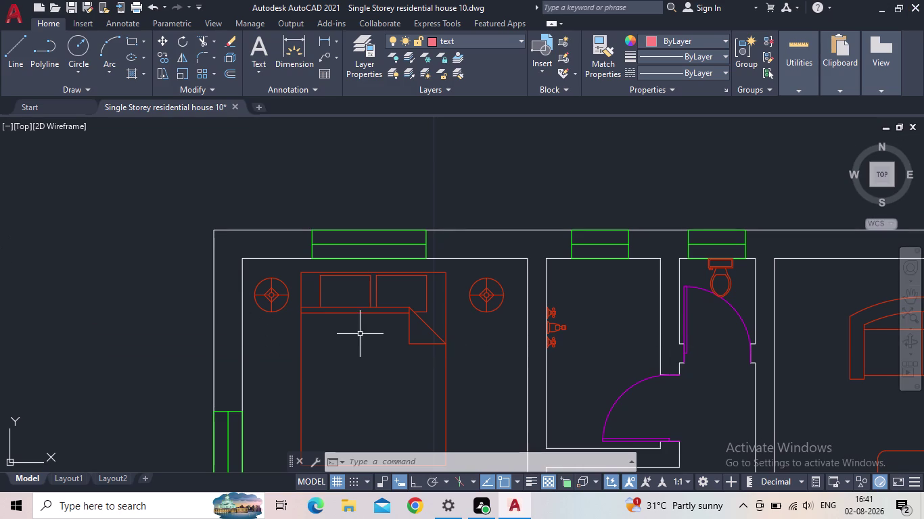
Zoom out to show the whole house plan and start the multiline text (T) command.
scroll(down, 3)
middle_drag(419, 352, 188, 259)
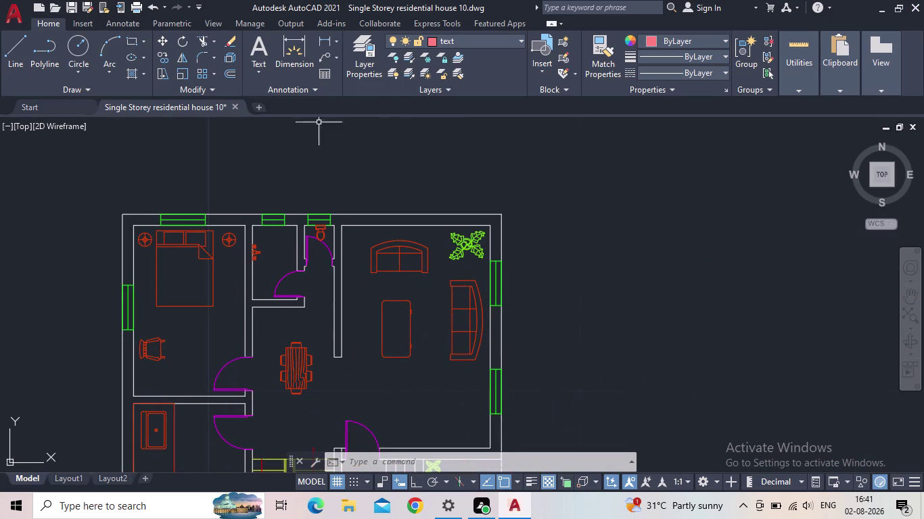
key(m)
text(t)
text(ex)
key(t)
key(Return)
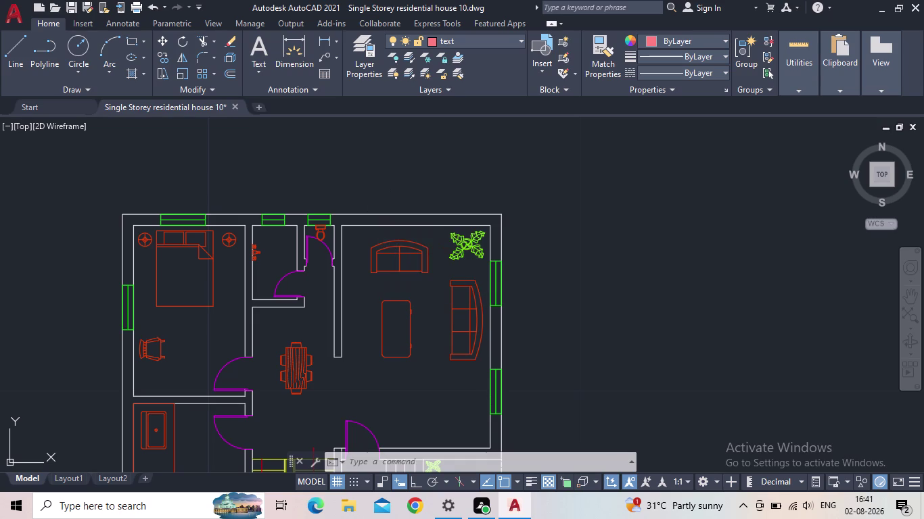
middle_drag(376, 190, 536, 143)
Draw a text box in the bedroom and type BED and ROOM on two lines.
scroll(down, 3)
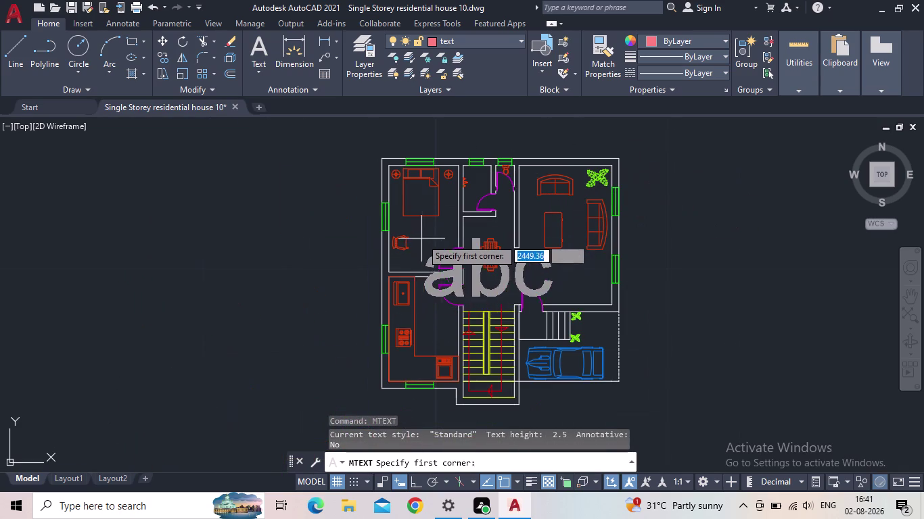
scroll(up, 3)
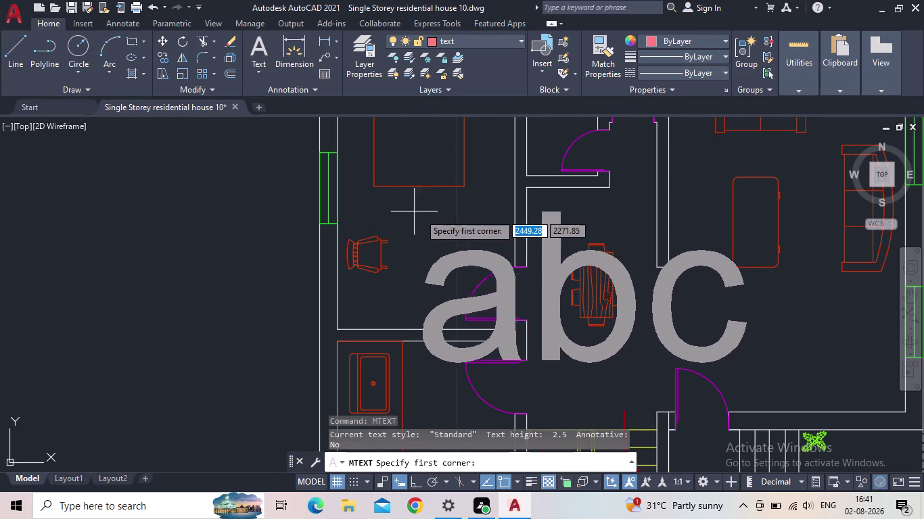
drag(409, 211, 437, 227)
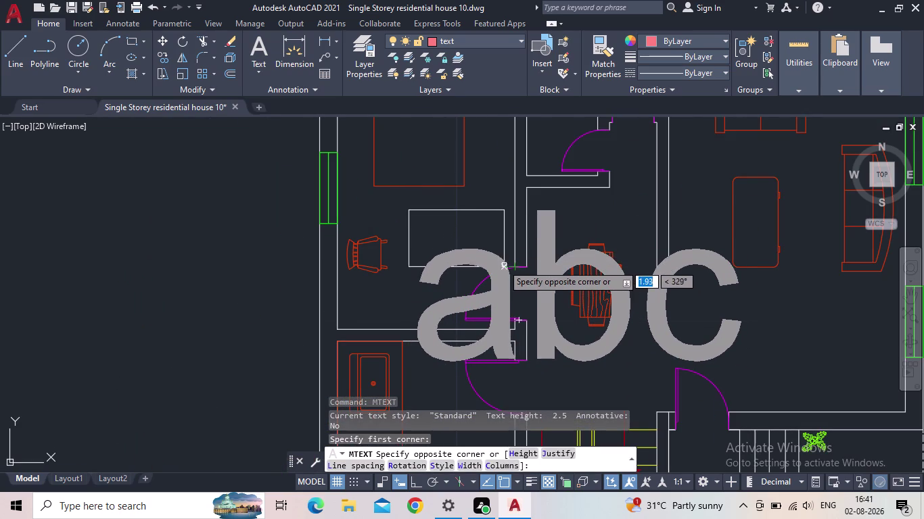
click(507, 255)
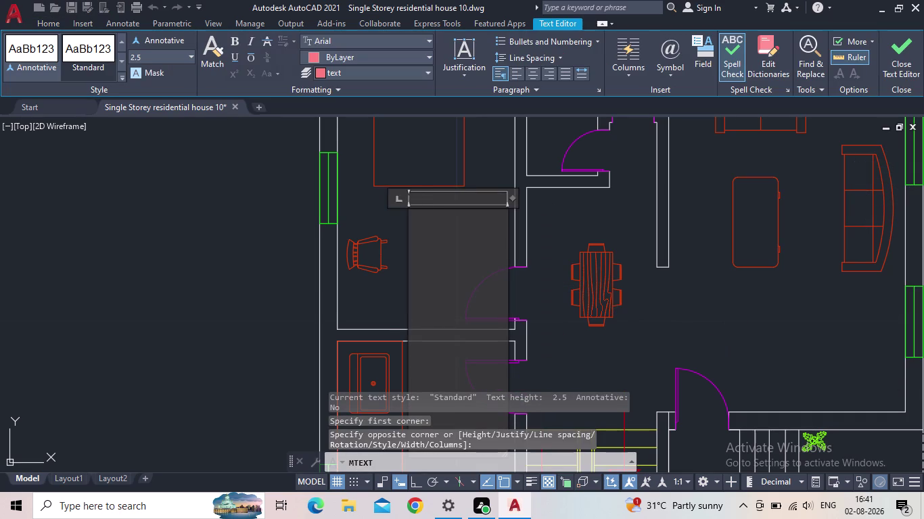
text(b)
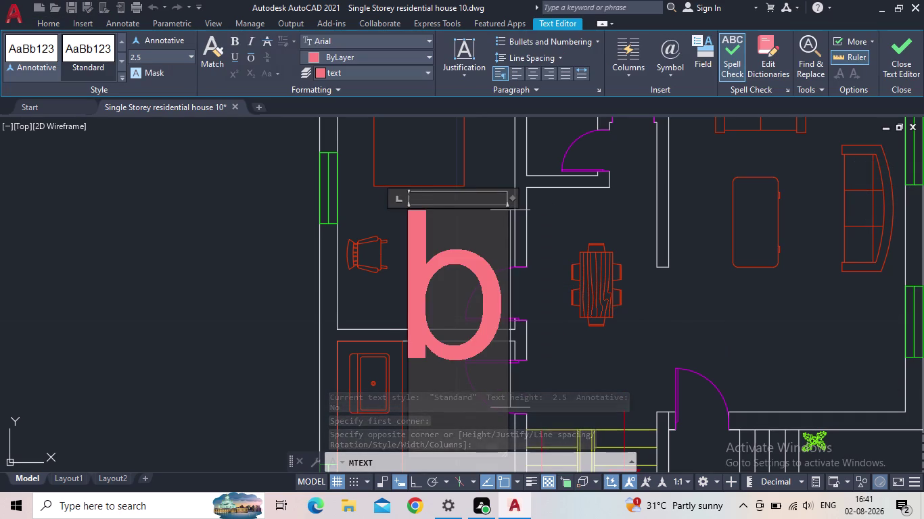
text(ed)
key(BackSpace)
key(BackSpace)
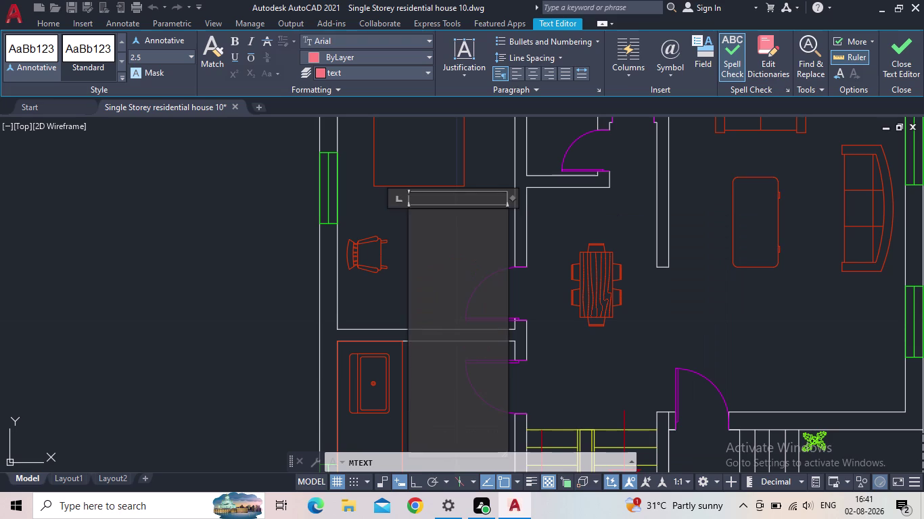
text(BED)
key(space)
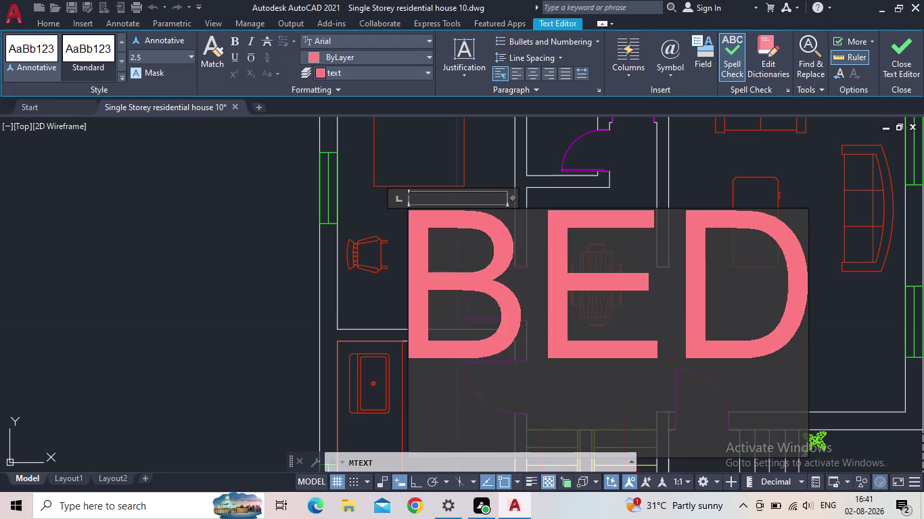
text(ROOM)
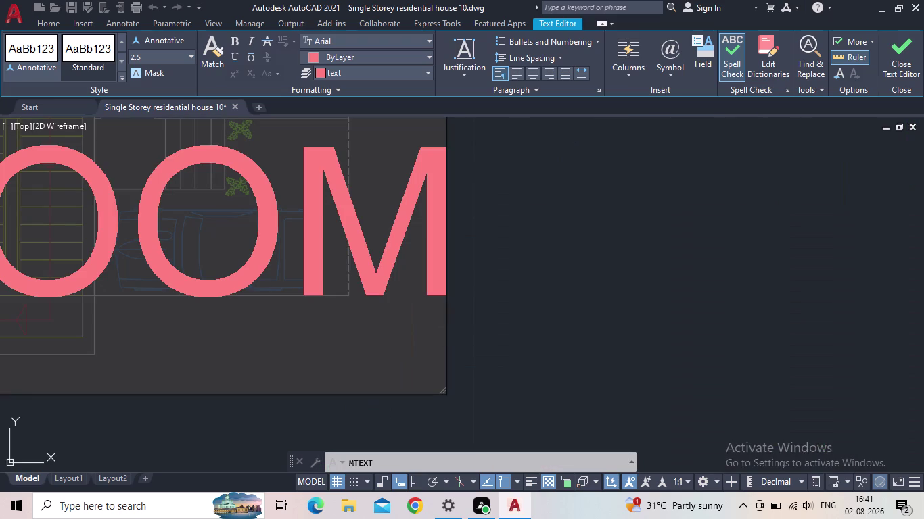
scroll(down, 3)
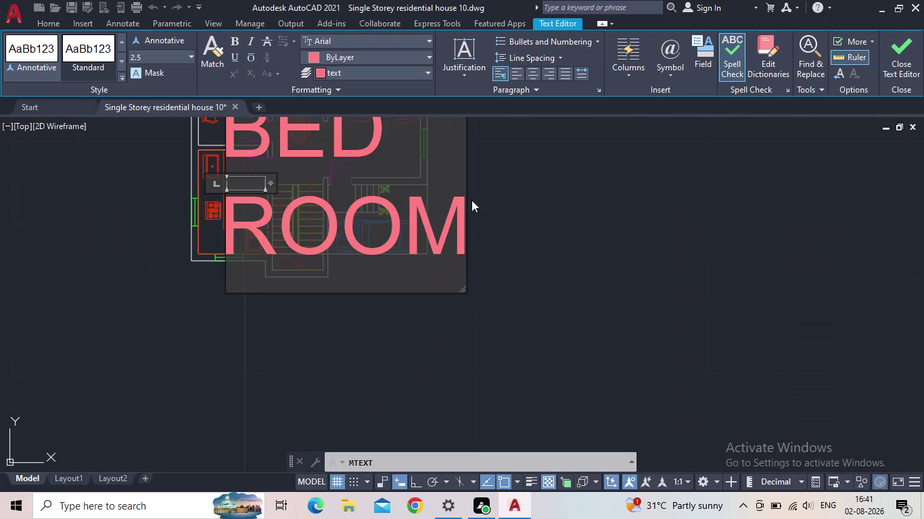
Select the BED ROOM text and set its height to 1.
click(172, 59)
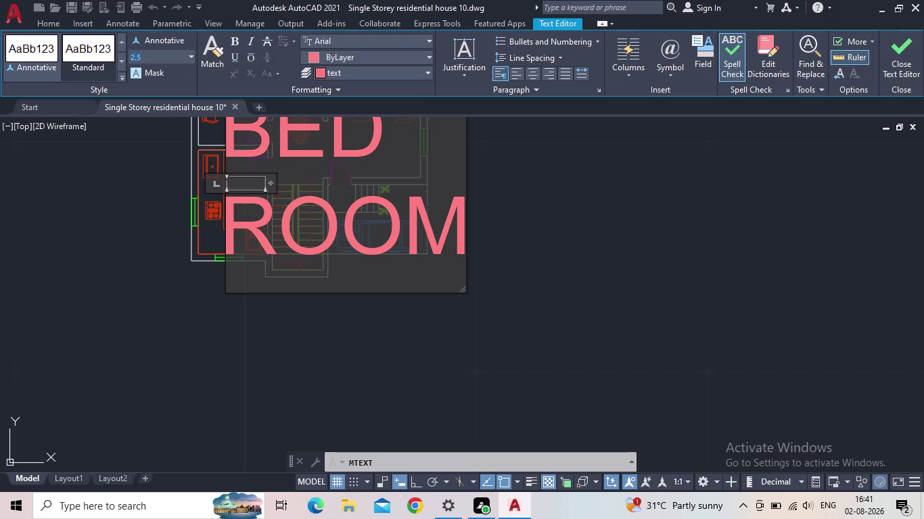
key(1)
key(Return)
click(463, 217)
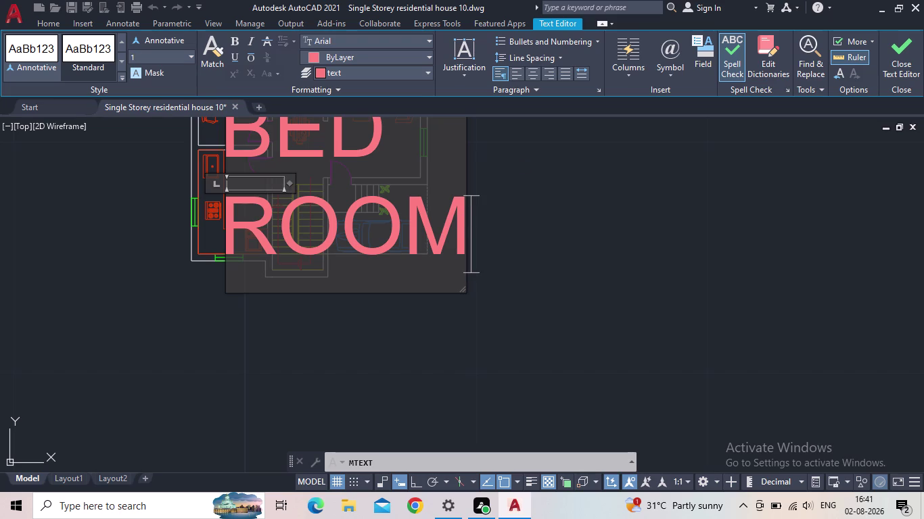
drag(459, 220, 255, 184)
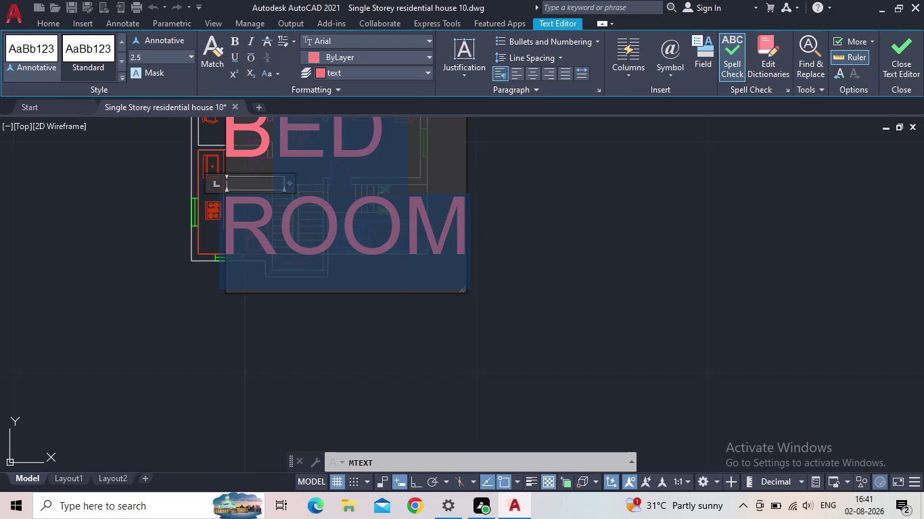
drag(255, 184, 236, 149)
click(154, 57)
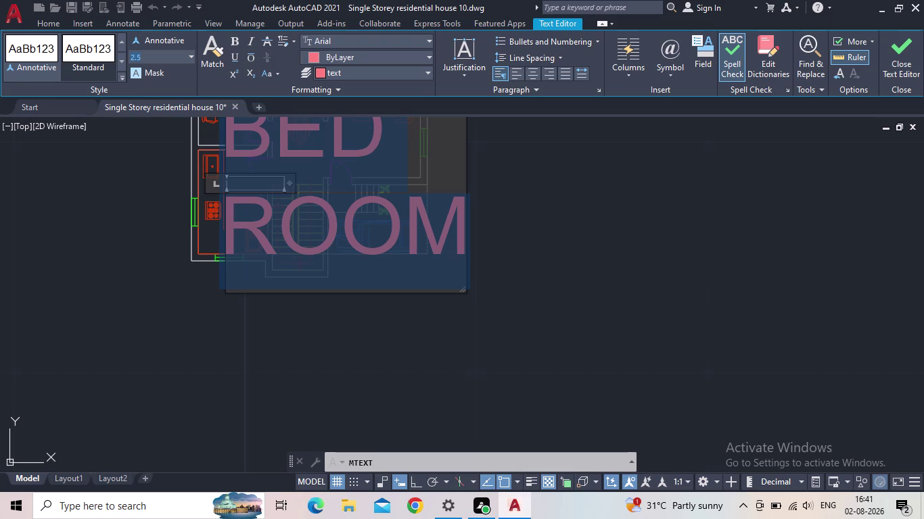
key(1)
key(Return)
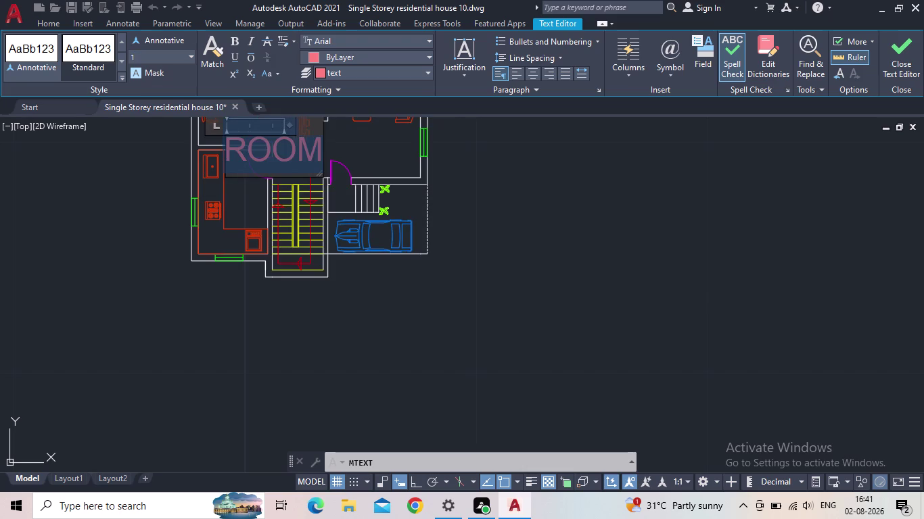
middle_drag(211, 157, 258, 284)
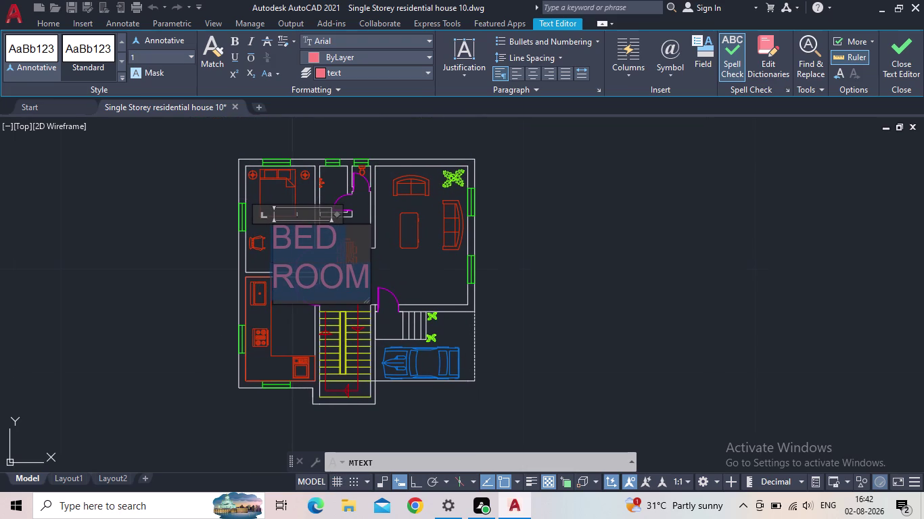
Widen the BED ROOM text box to fit one line and set the height to 0.5.
click(354, 241)
drag(337, 216, 531, 220)
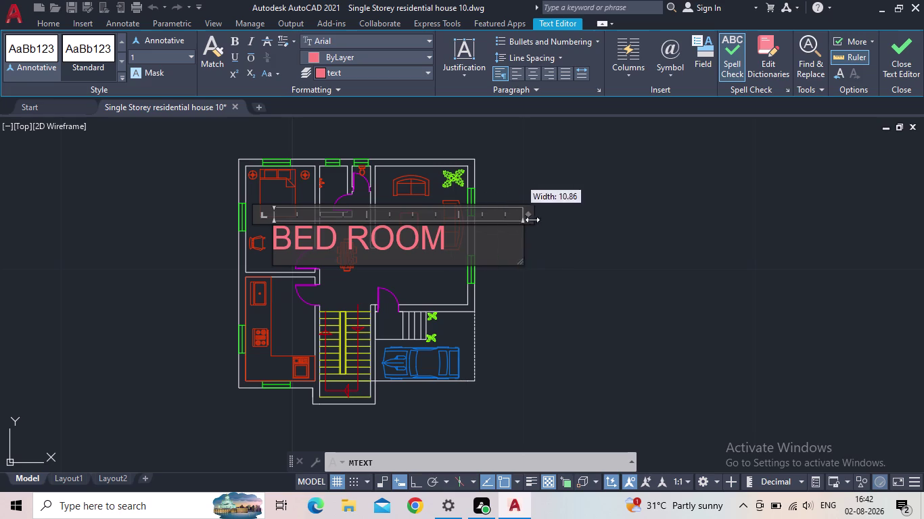
drag(530, 219, 669, 229)
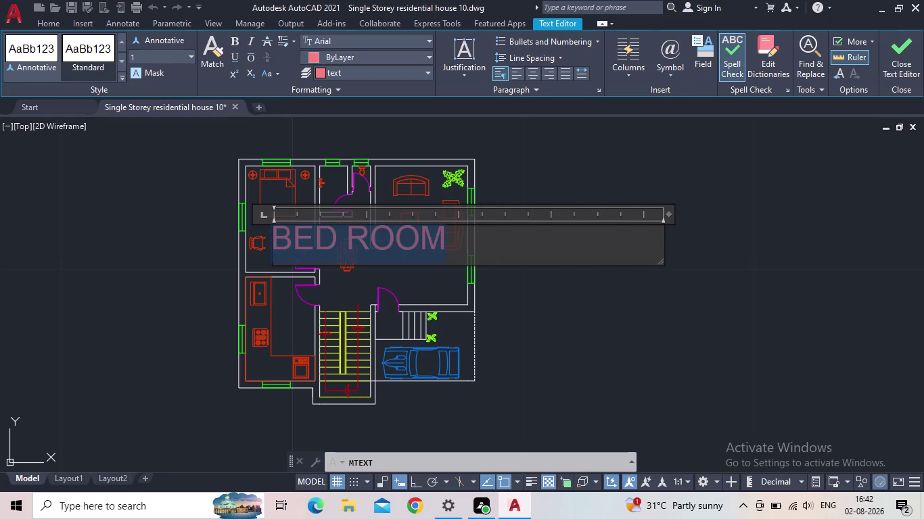
click(144, 52)
text(0.5)
key(Return)
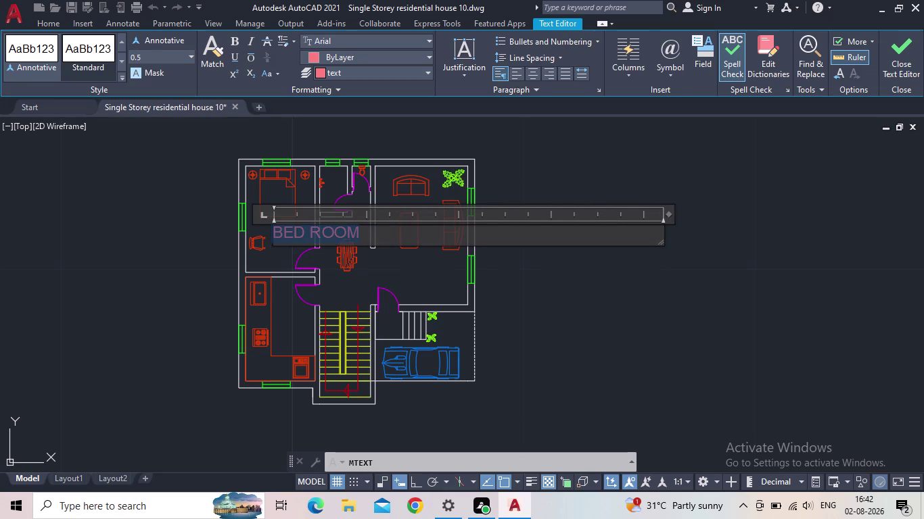
Change the label's text height to 0.1, then settle on 0.4.
click(144, 53)
text(0.1)
key(Return)
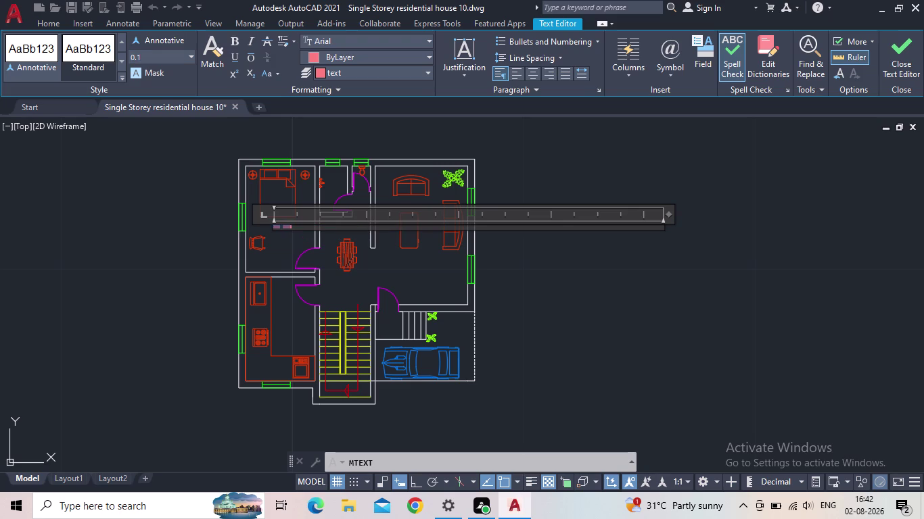
click(144, 53)
text(0.4)
key(Return)
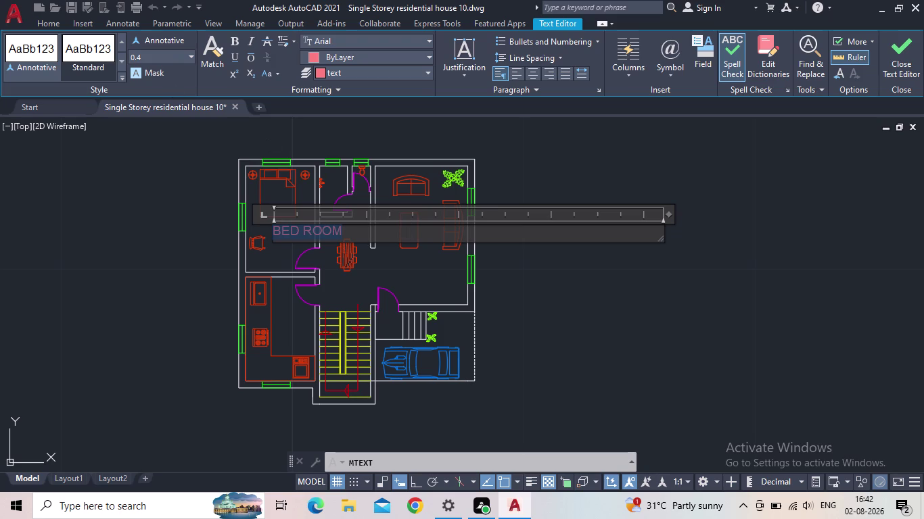
scroll(up, 3)
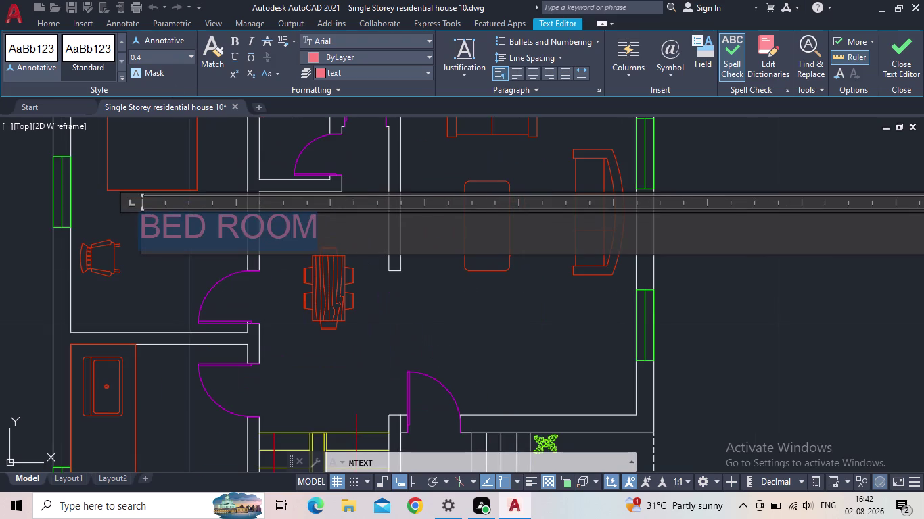
Add a second line reading 3X4.5m below BED ROOM.
click(348, 231)
key(Return)
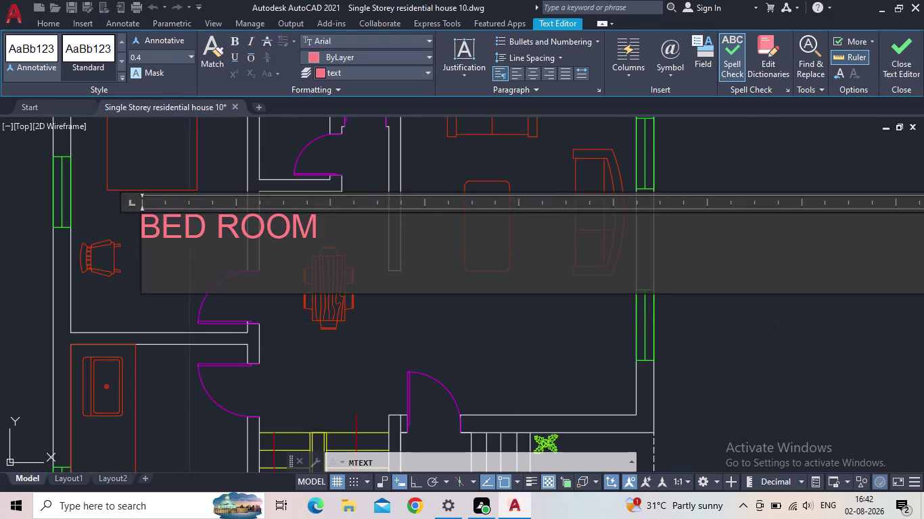
key(2)
key(x)
key(BackSpace)
key(BackSpace)
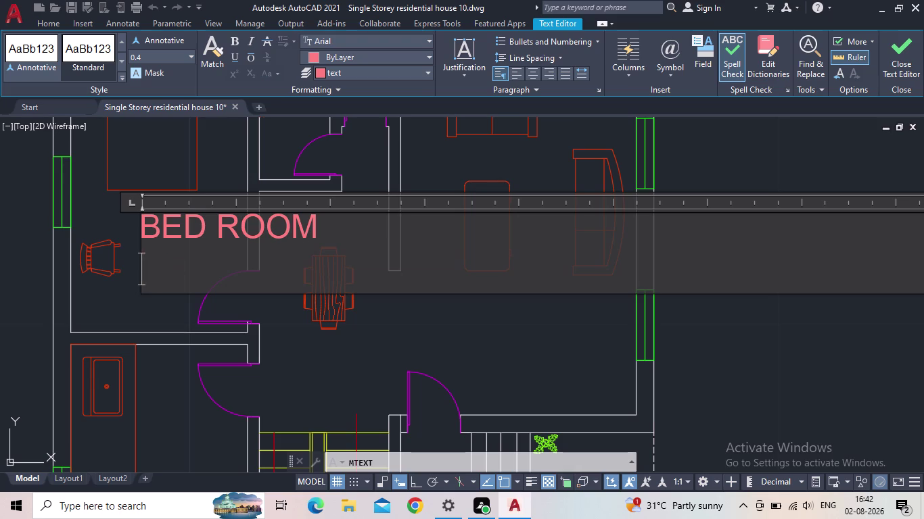
text(3X)
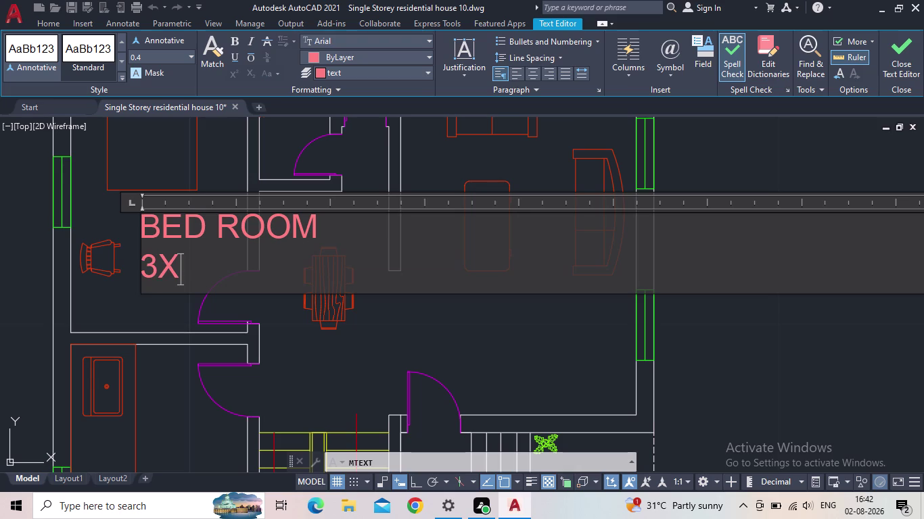
key(space)
text(4.5)
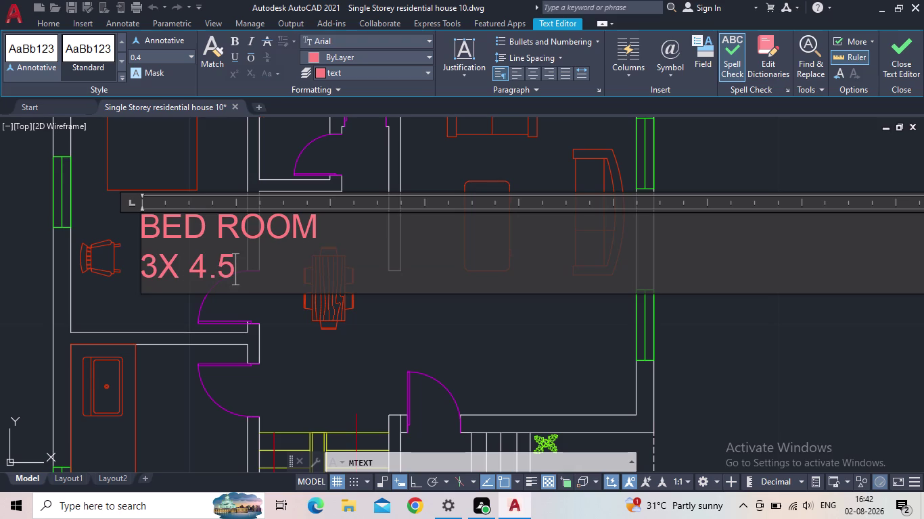
key(m)
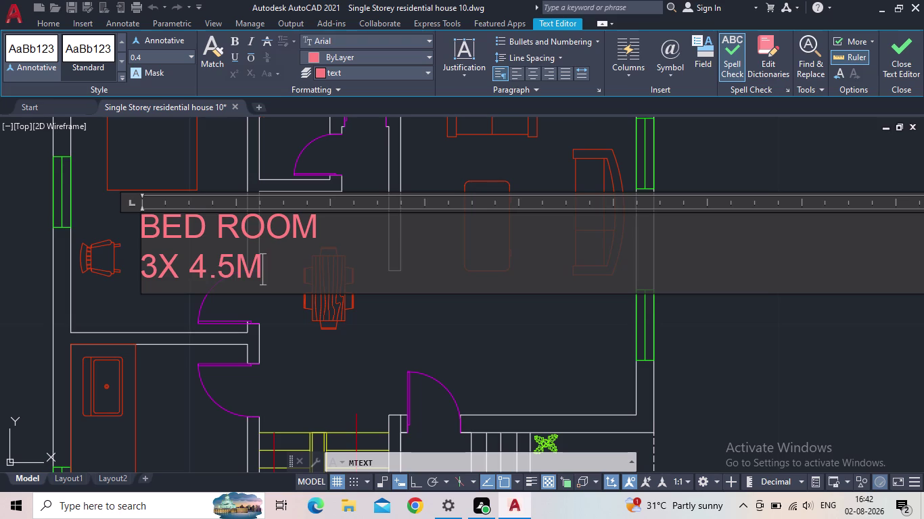
key(BackSpace)
key(m)
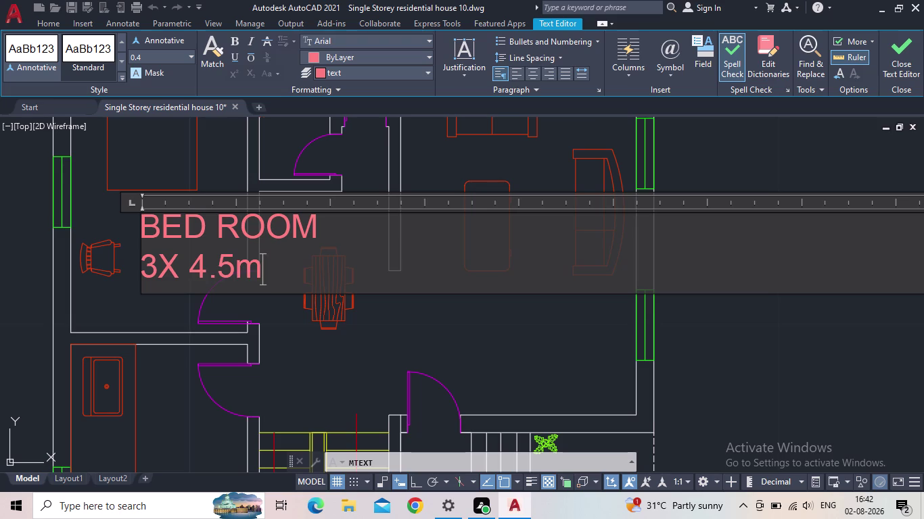
key(Left)
key(Left)
key(Left)
key(Left)
key(BackSpace)
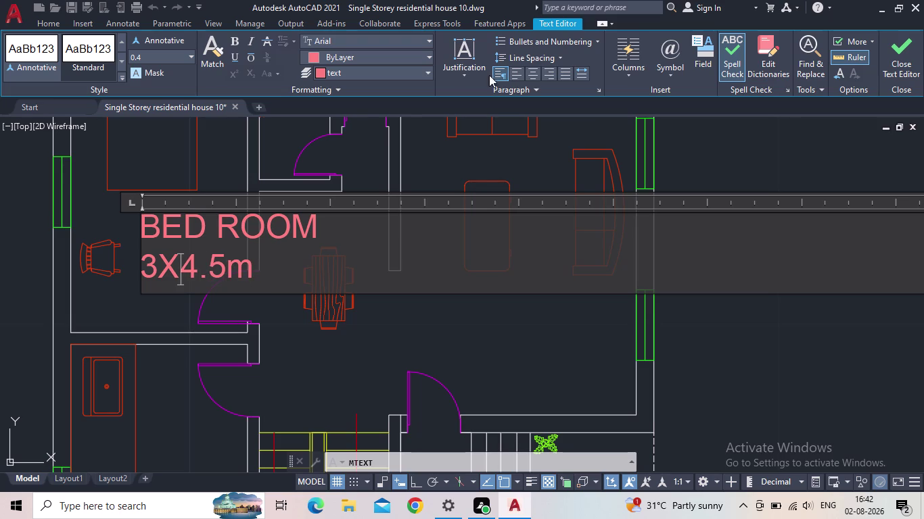
Make both label lines bold and italic, then close the Text Editor.
click(232, 40)
click(249, 40)
drag(295, 283, 167, 241)
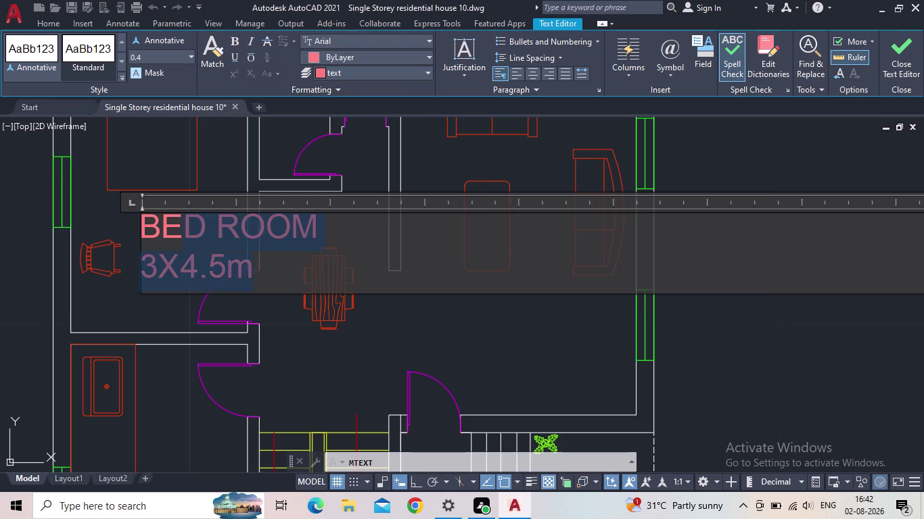
drag(168, 240, 122, 214)
click(235, 46)
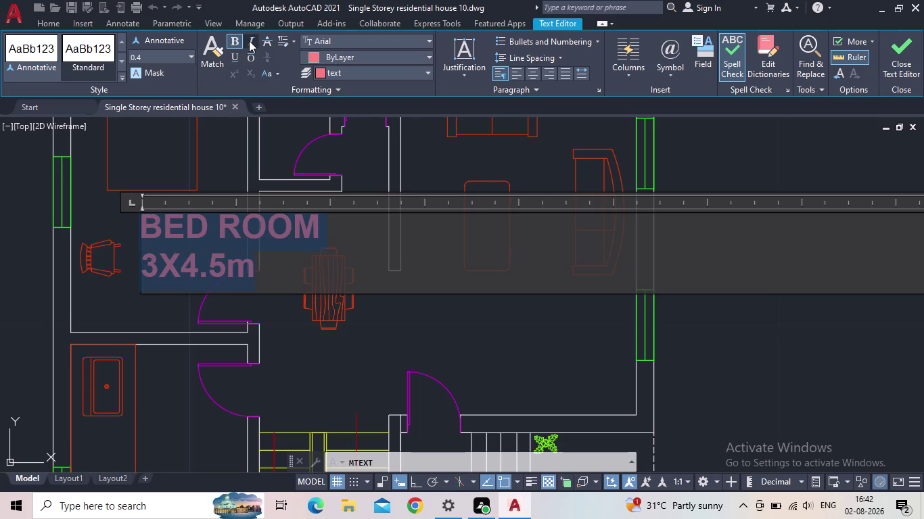
click(249, 41)
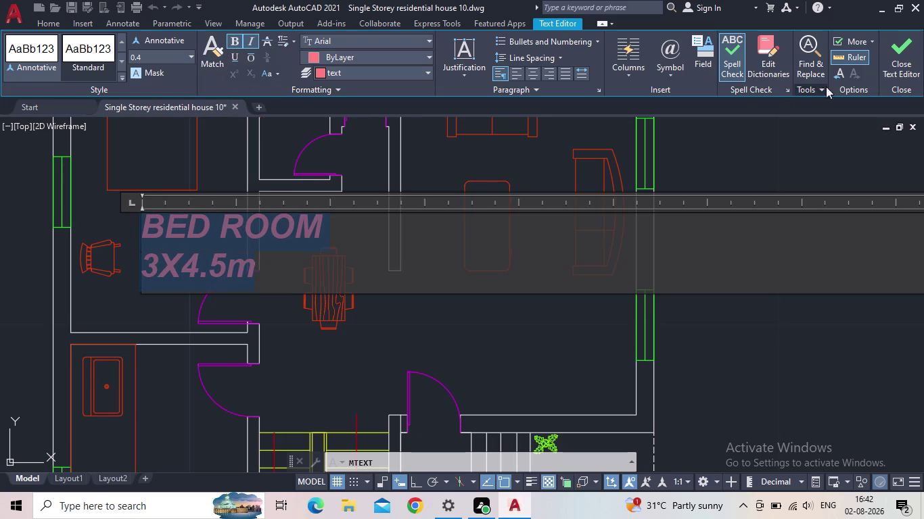
click(894, 54)
click(217, 227)
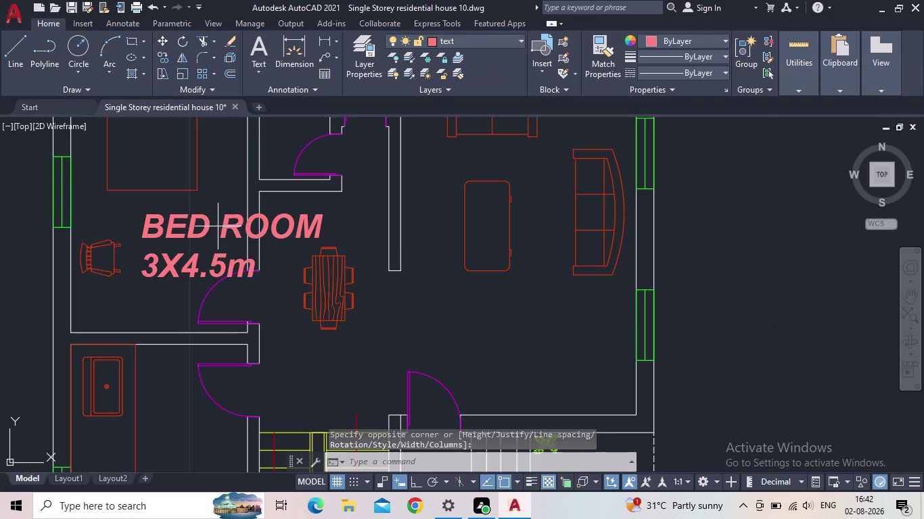
Start scaling the BED ROOM label, then cancel the scale.
click(188, 228)
scroll(down, 3)
key(Escape)
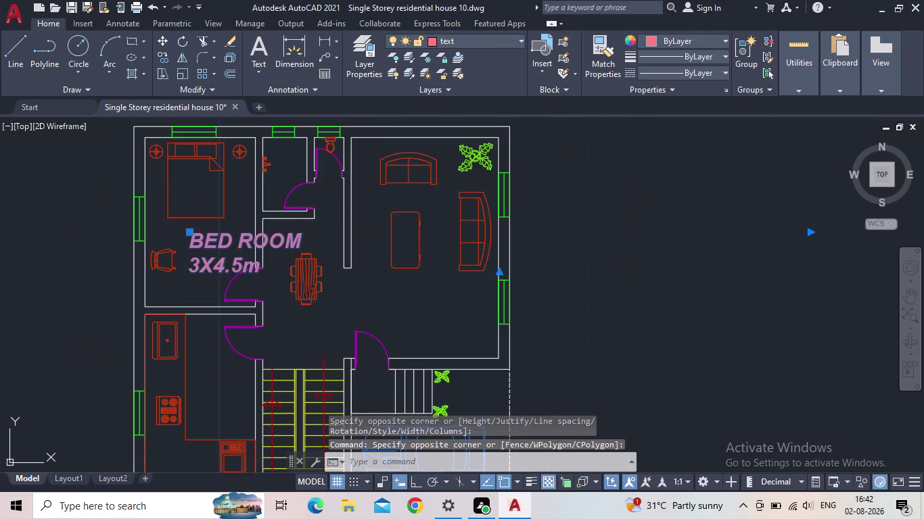
text(sc)
key(space)
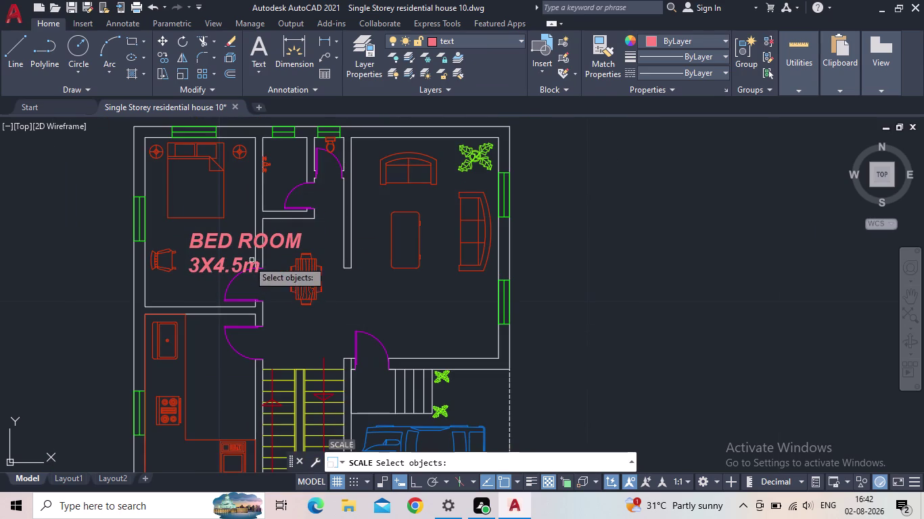
click(207, 284)
click(192, 245)
key(space)
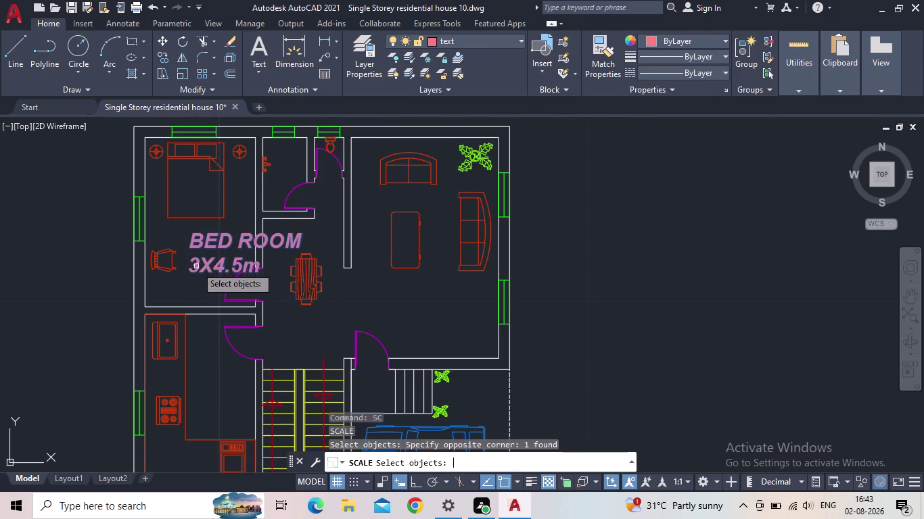
click(188, 278)
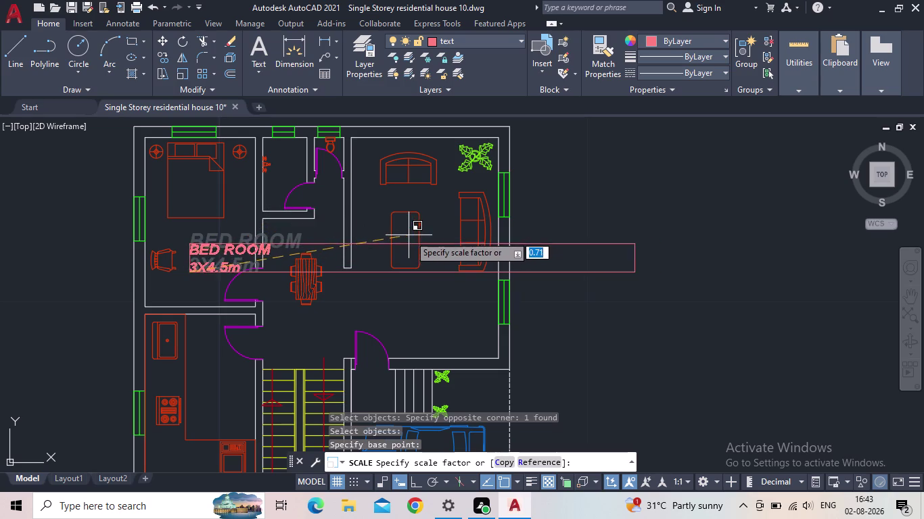
click(460, 232)
key(Escape)
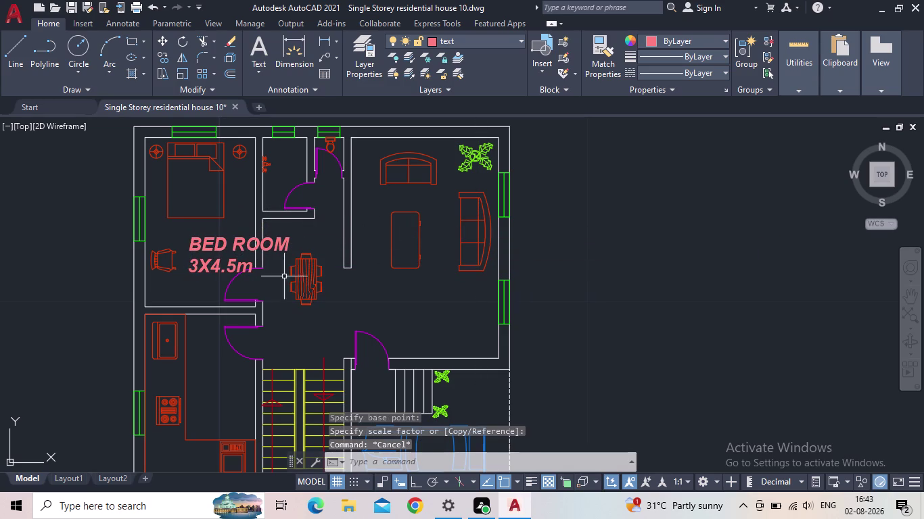
Move the BED ROOM label to a new spot using its grip.
click(227, 262)
click(190, 239)
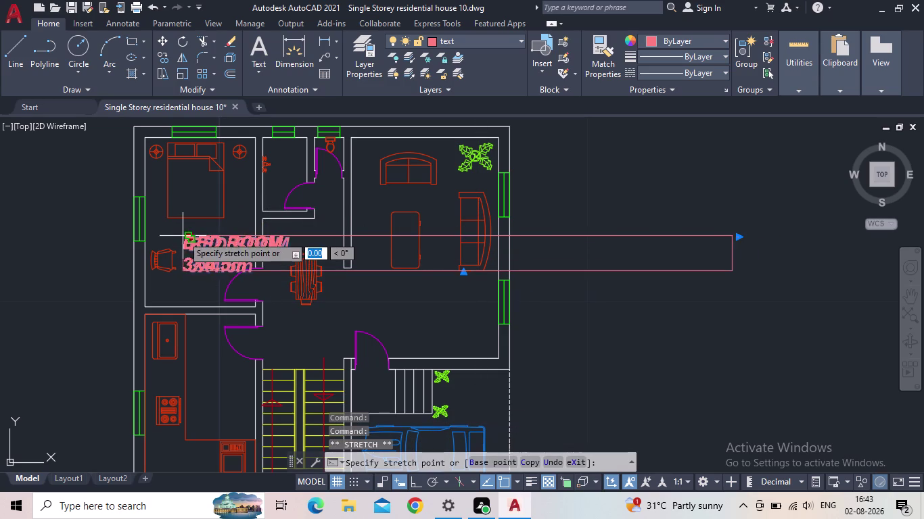
click(179, 233)
middle_drag(195, 250, 259, 245)
scroll(up, 3)
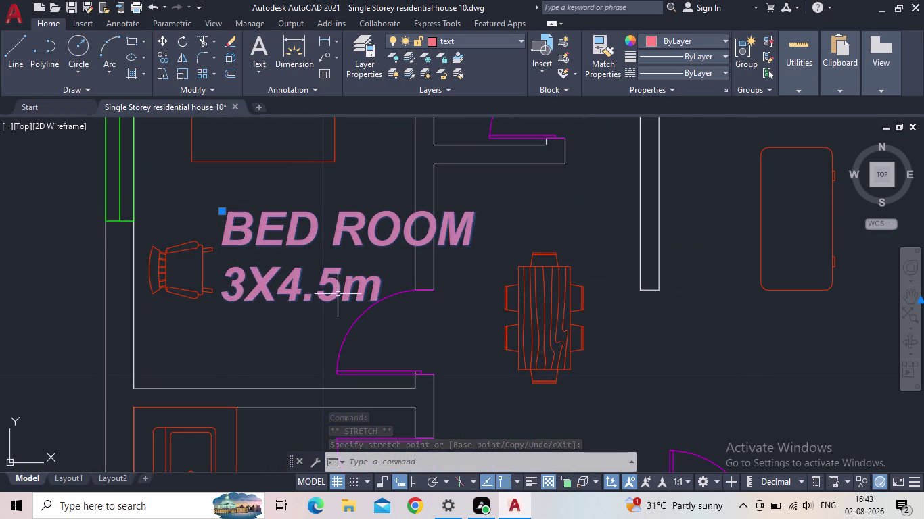
Scale the BED ROOM label down to about 0.7 of its size.
text(sc)
key(space)
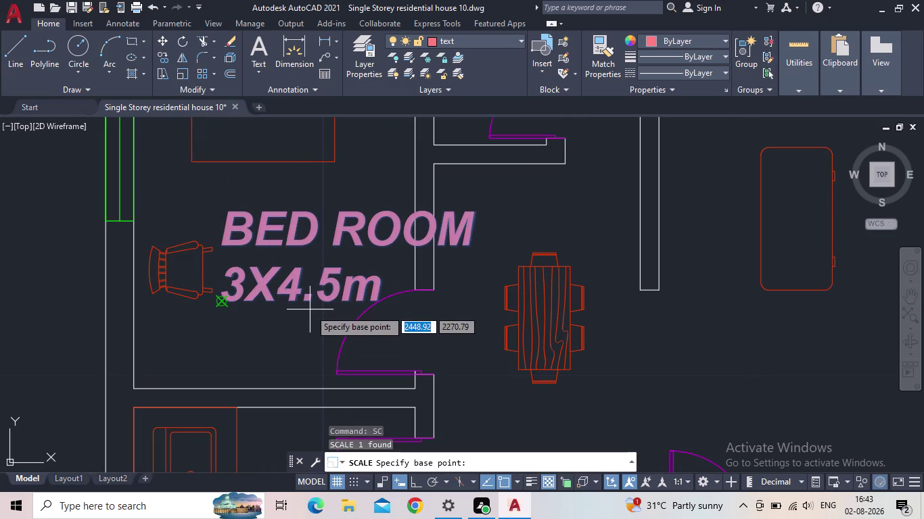
click(310, 310)
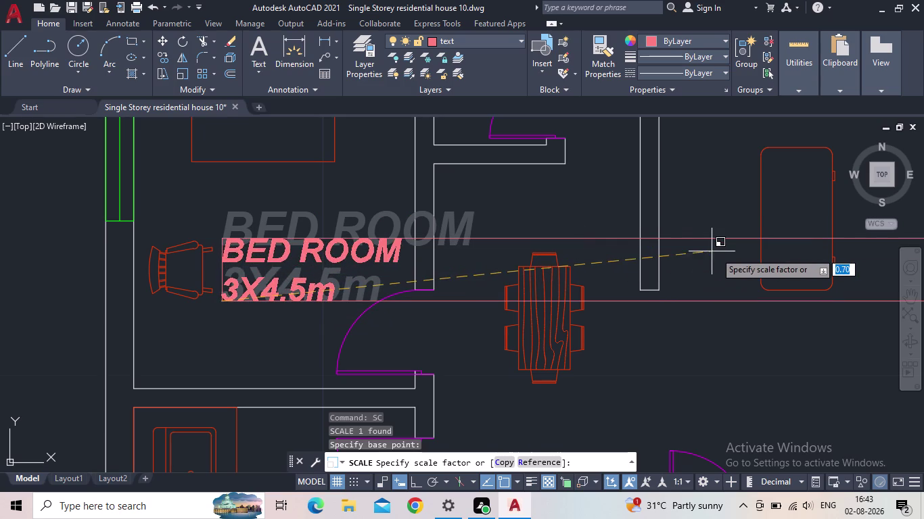
click(715, 252)
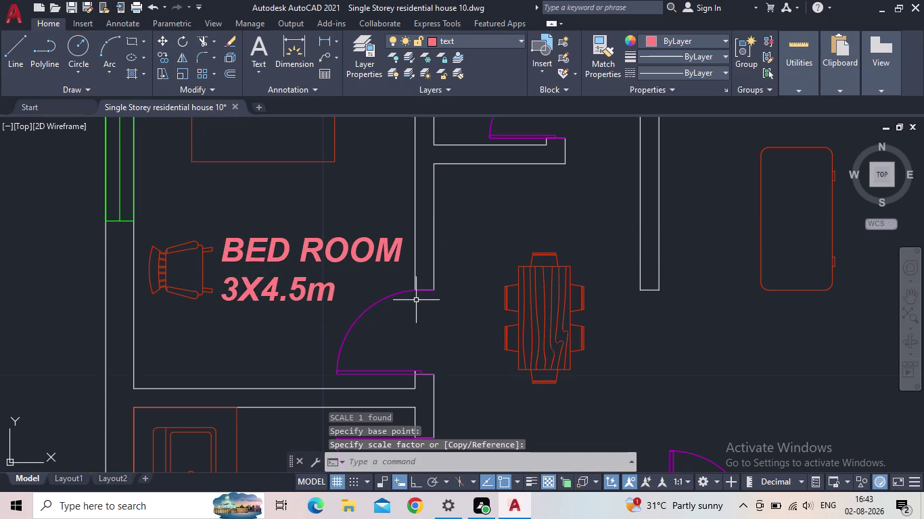
key(Escape)
Try moving the label and accidentally the chair, cancelling both moves.
click(314, 297)
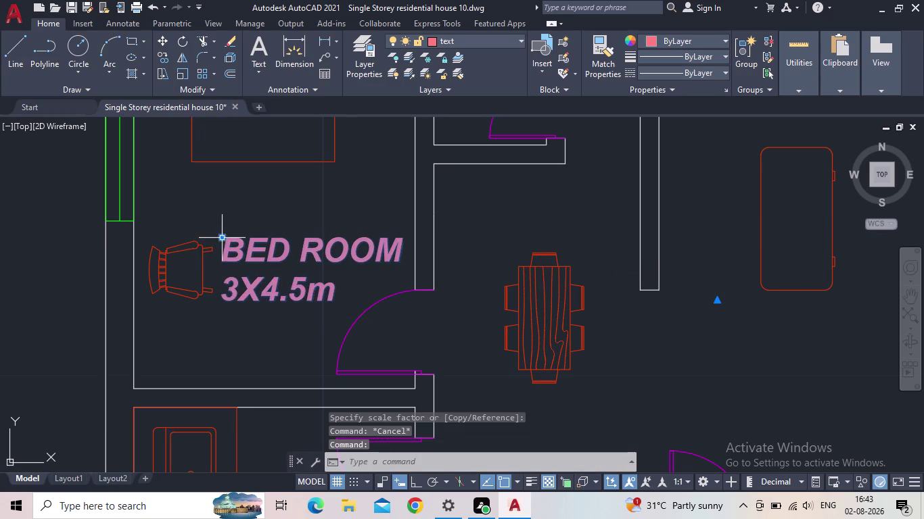
click(219, 240)
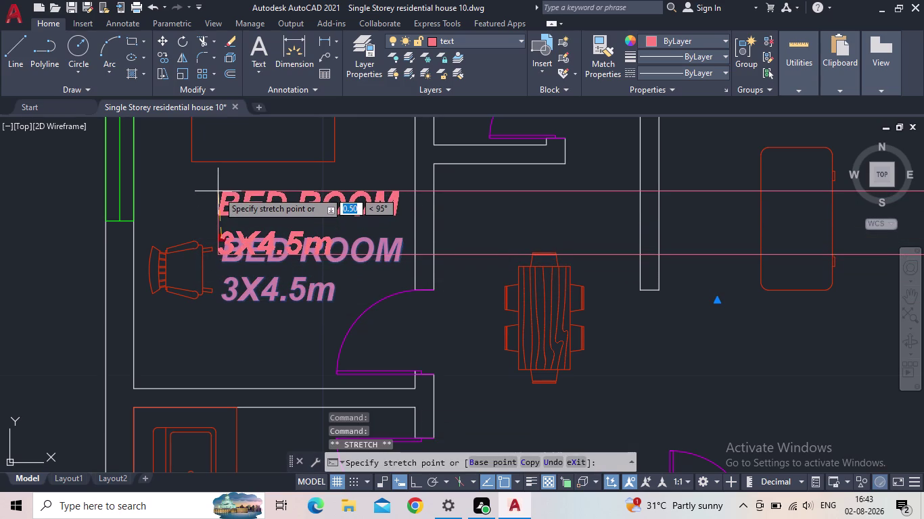
click(218, 191)
key(Escape)
scroll(down, 3)
middle_drag(309, 294, 309, 295)
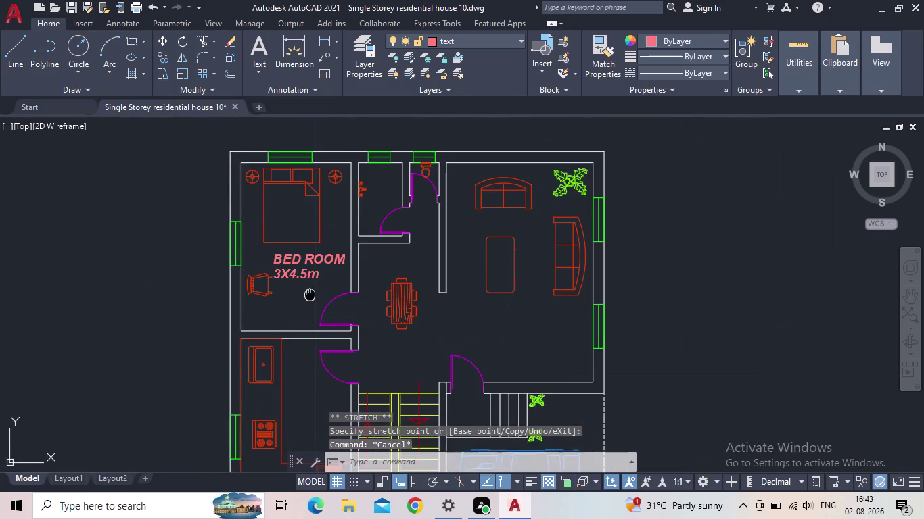
middle_drag(309, 295, 302, 310)
click(251, 305)
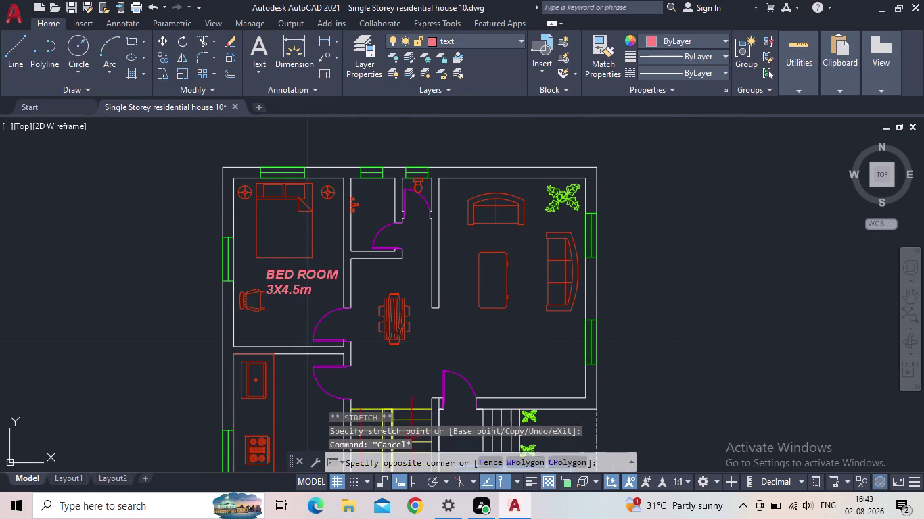
click(250, 310)
click(240, 302)
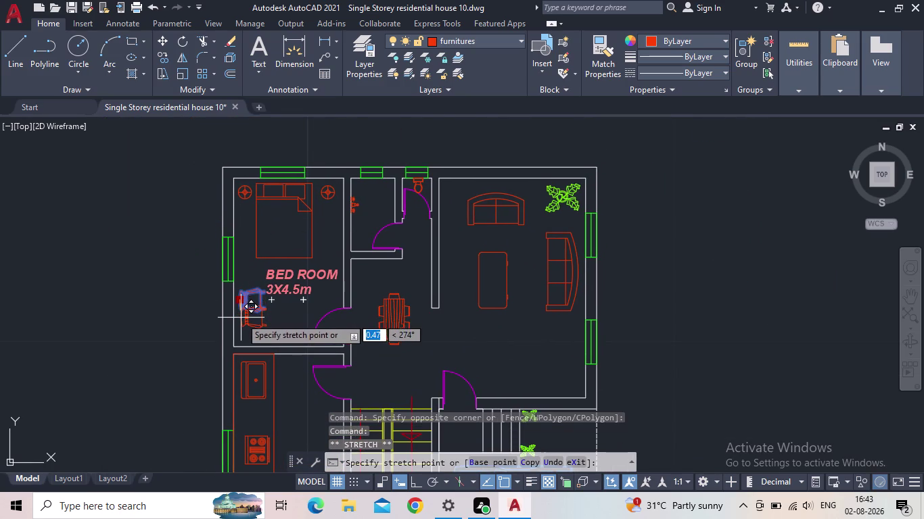
click(240, 318)
key(Escape)
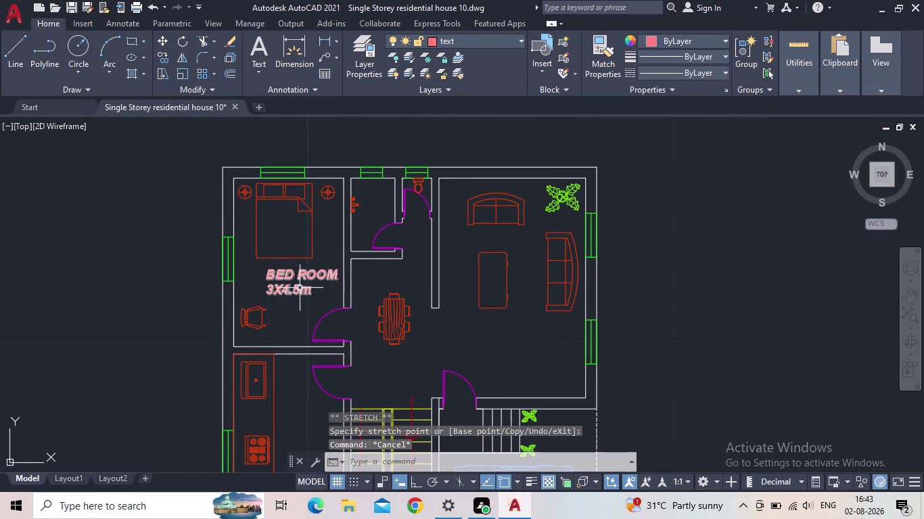
Shift the label slightly left within the bedroom and save the drawing.
click(290, 288)
click(263, 273)
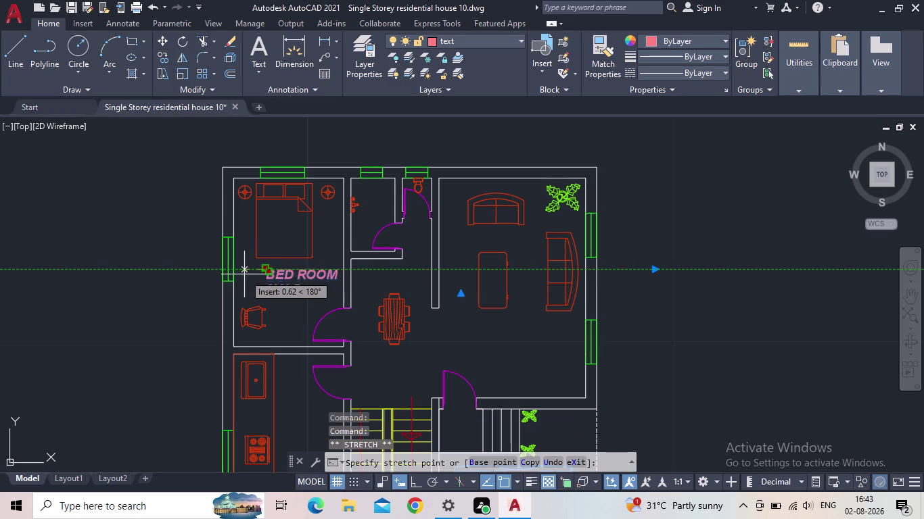
click(249, 276)
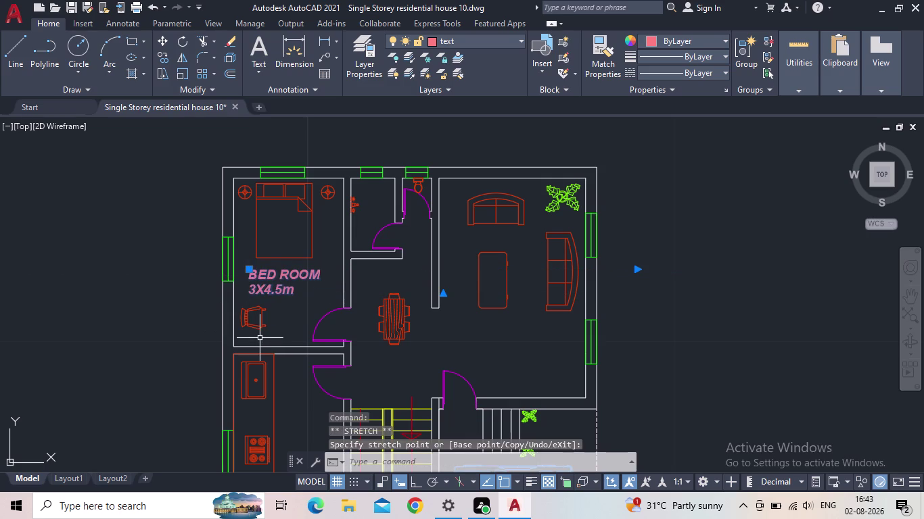
key(Escape)
middle_click(278, 326)
scroll(down, 3)
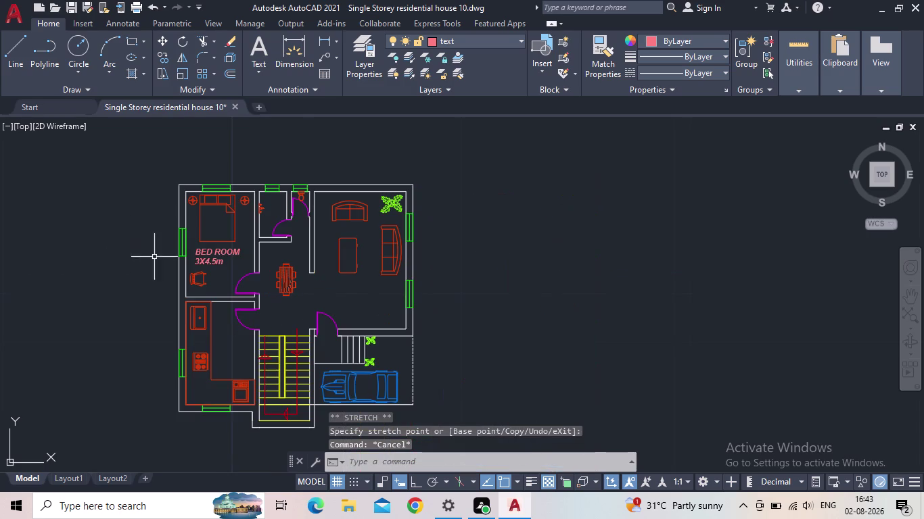
click(73, 7)
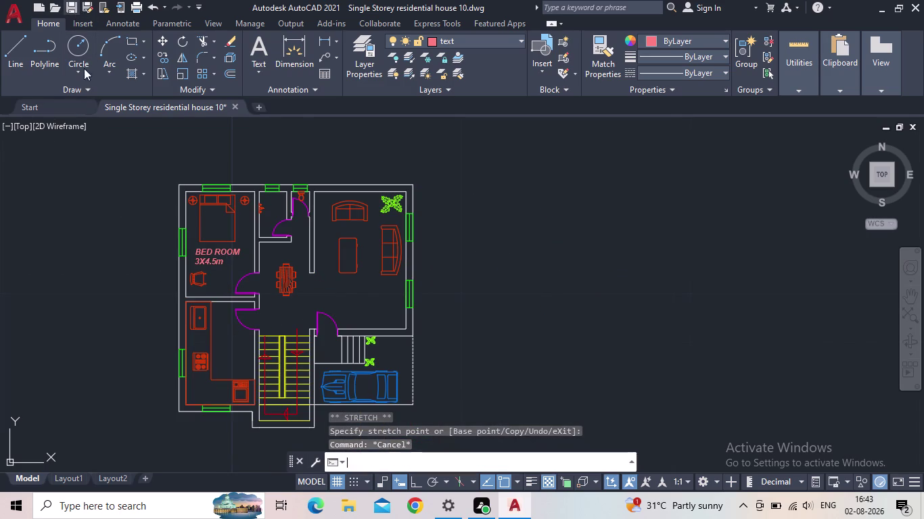
scroll(up, 3)
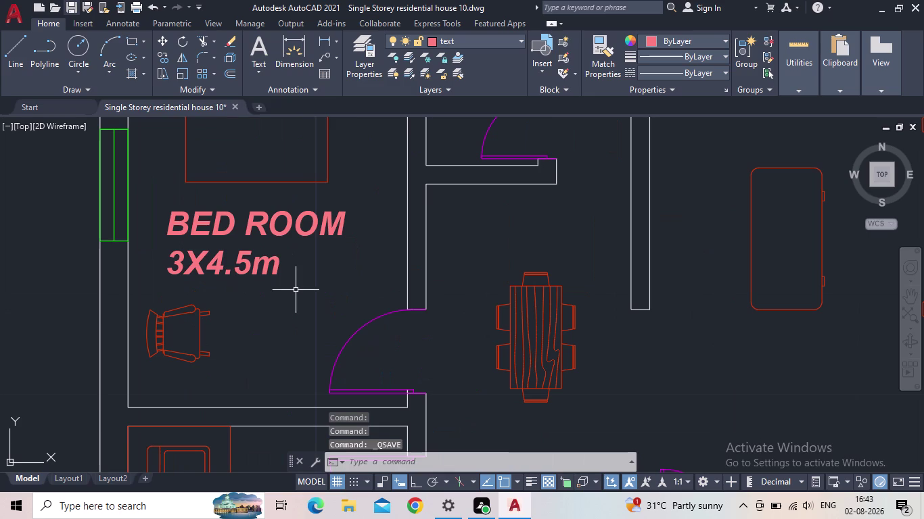
Copy the BED ROOM 3X4.5m label into the central and right-hand rooms.
key(c)
key(o)
key(Return)
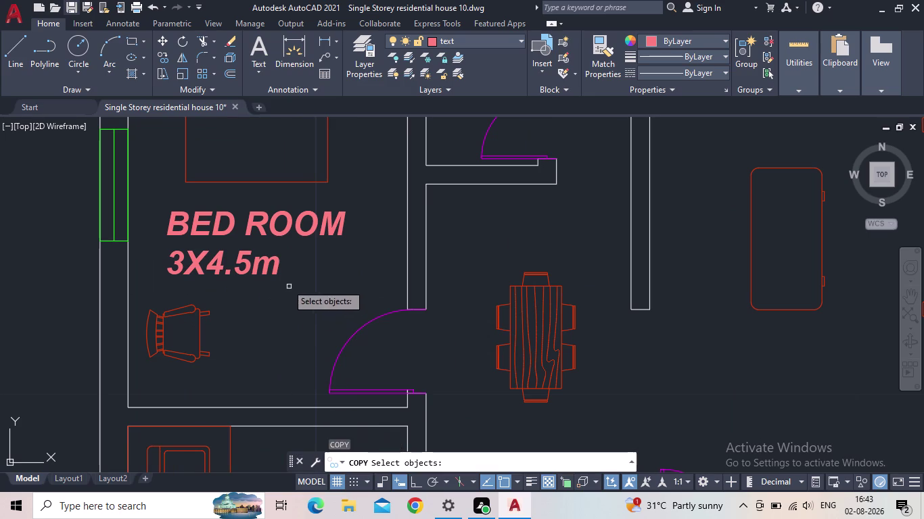
click(267, 266)
key(space)
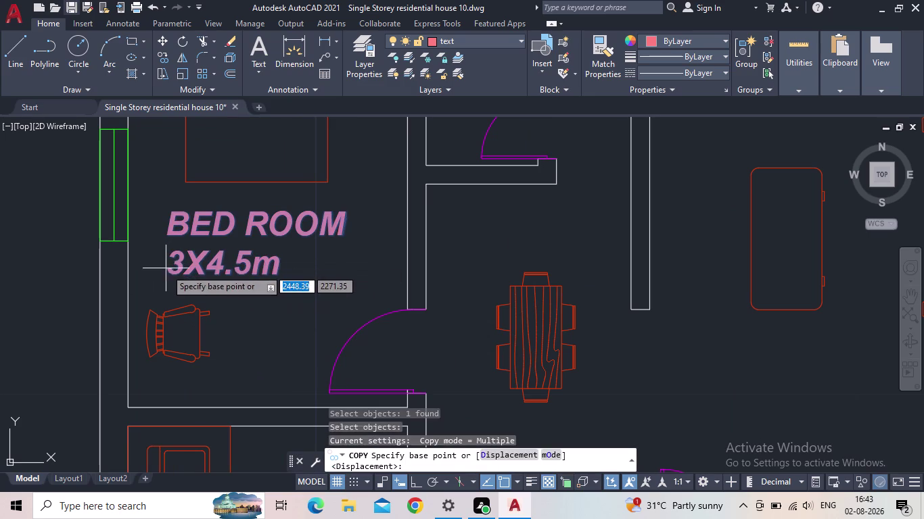
click(166, 269)
middle_click(505, 272)
scroll(down, 3)
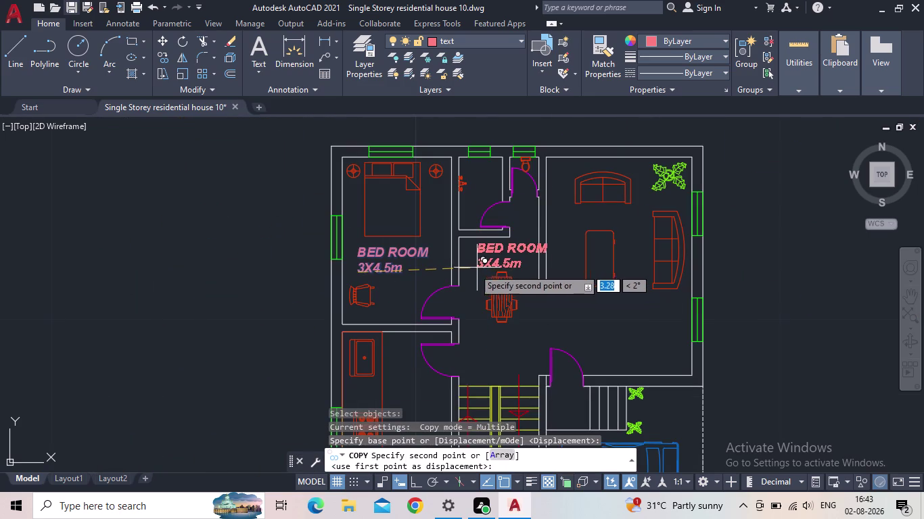
middle_click(476, 364)
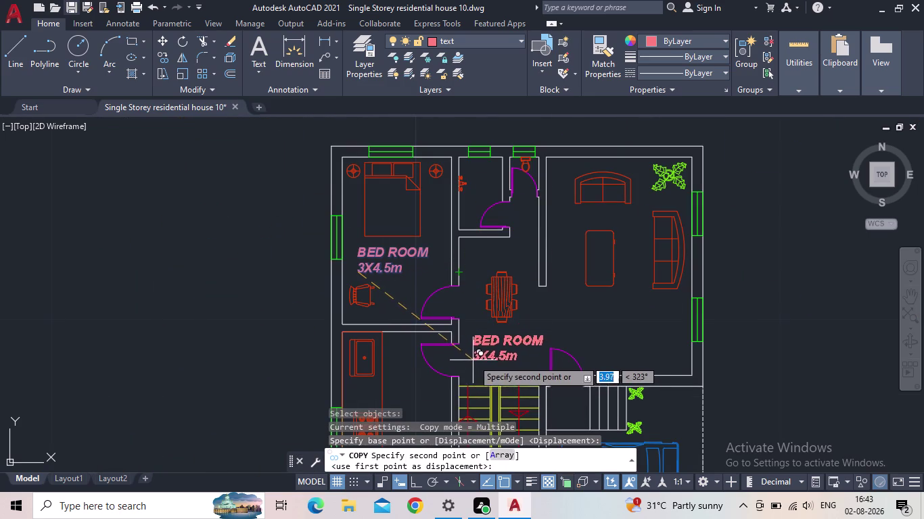
scroll(up, 3)
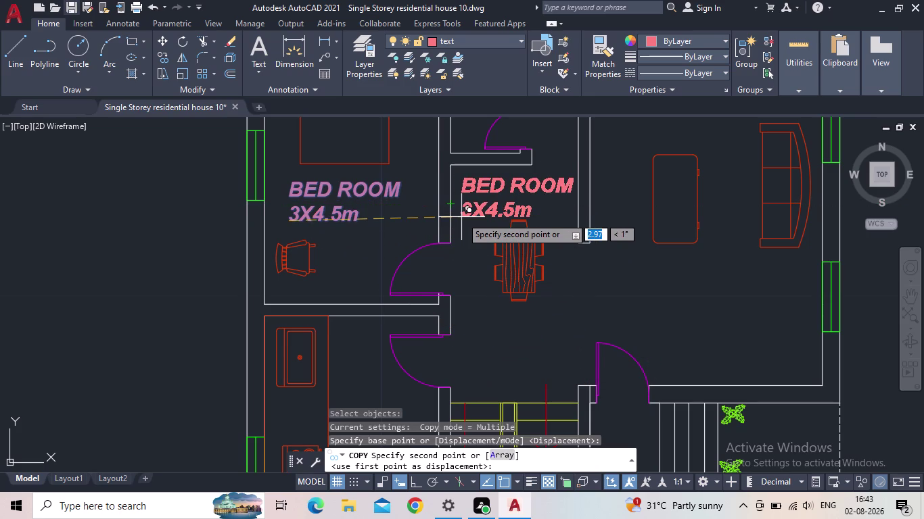
click(462, 217)
middle_drag(570, 253, 457, 326)
scroll(down, 3)
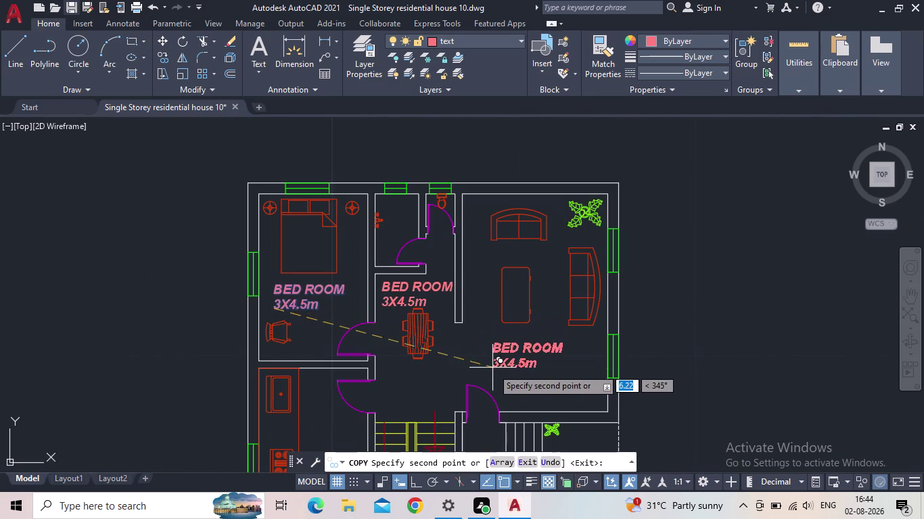
click(511, 364)
Place more BED ROOM label copies in the remaining rooms, ending in the narrow middle room.
middle_drag(550, 384, 531, 265)
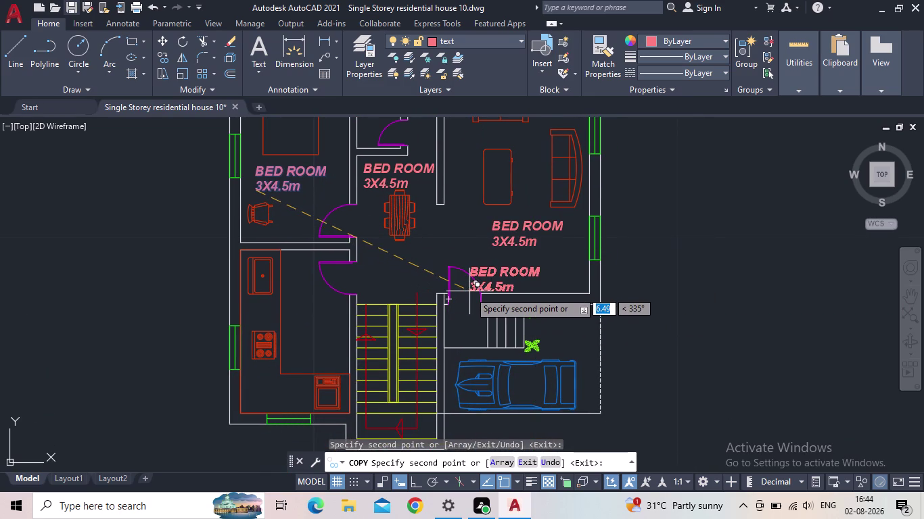
middle_drag(470, 291, 497, 236)
middle_click(499, 235)
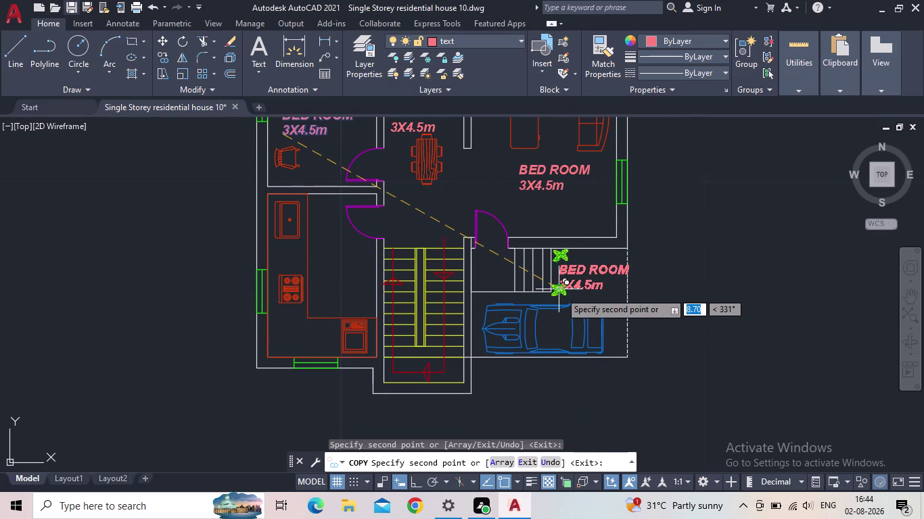
scroll(up, 3)
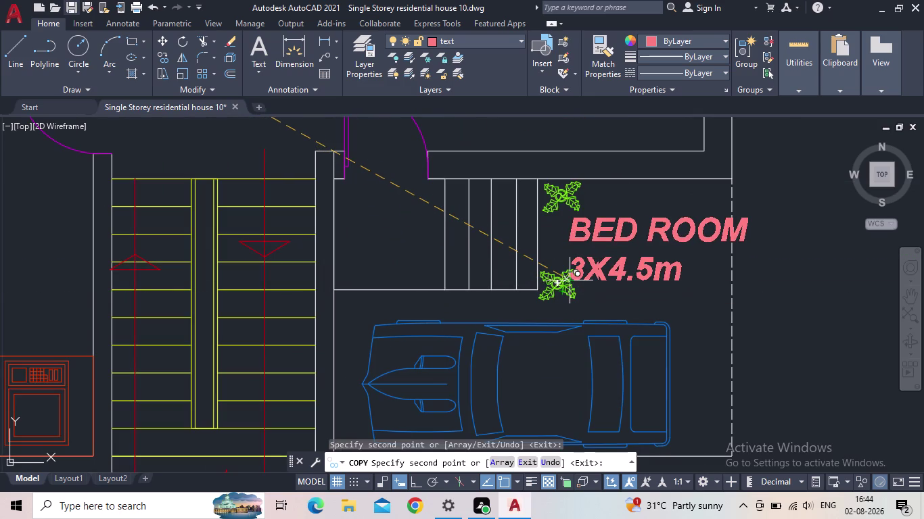
click(575, 272)
middle_drag(461, 254, 475, 302)
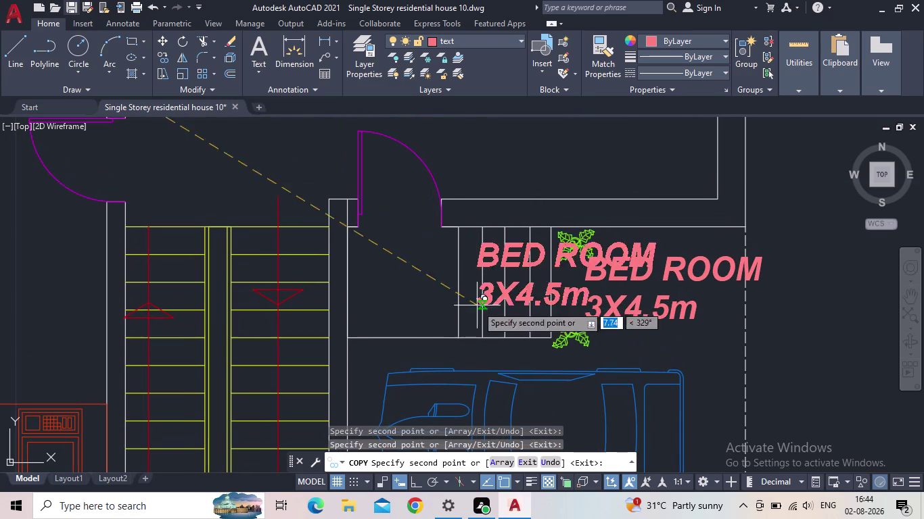
scroll(down, 3)
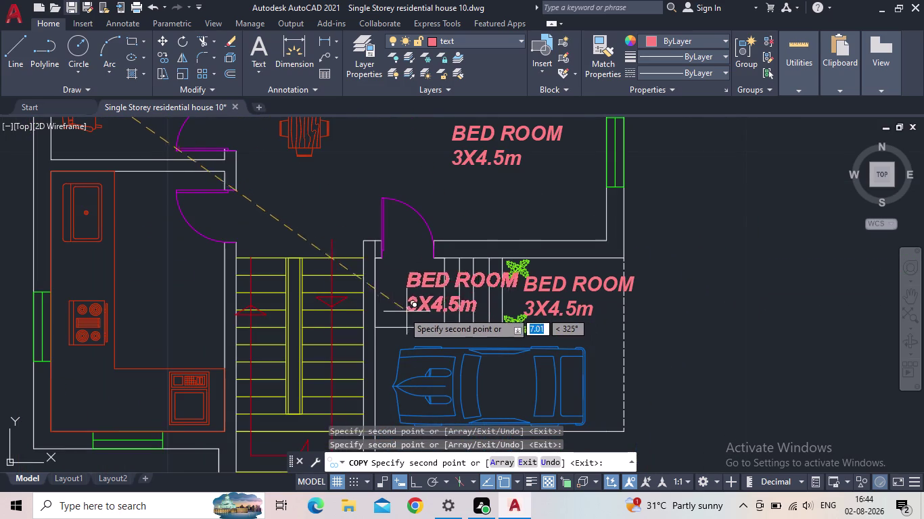
scroll(up, 3)
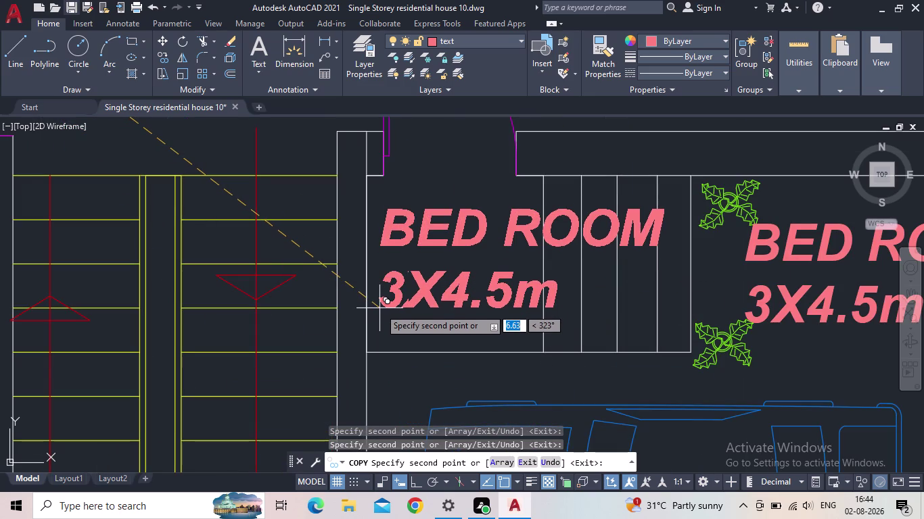
click(379, 309)
scroll(down, 3)
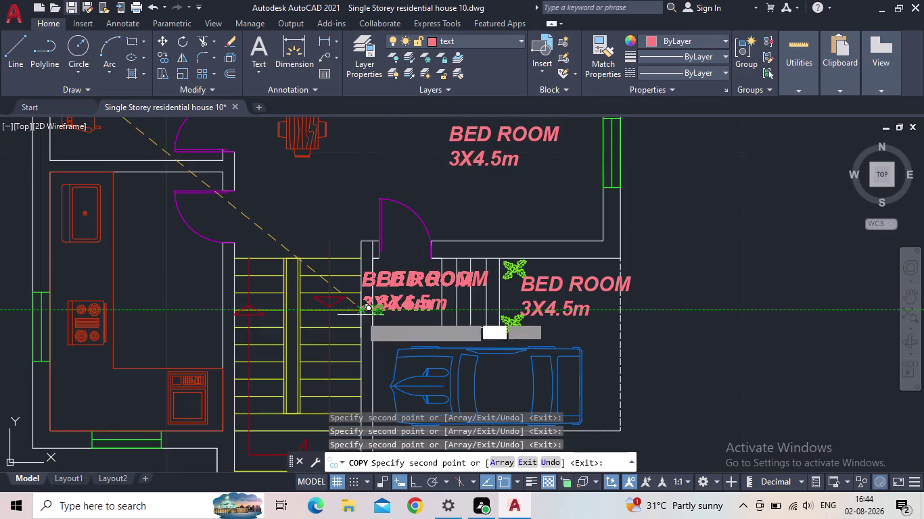
middle_drag(380, 321, 554, 318)
scroll(up, 3)
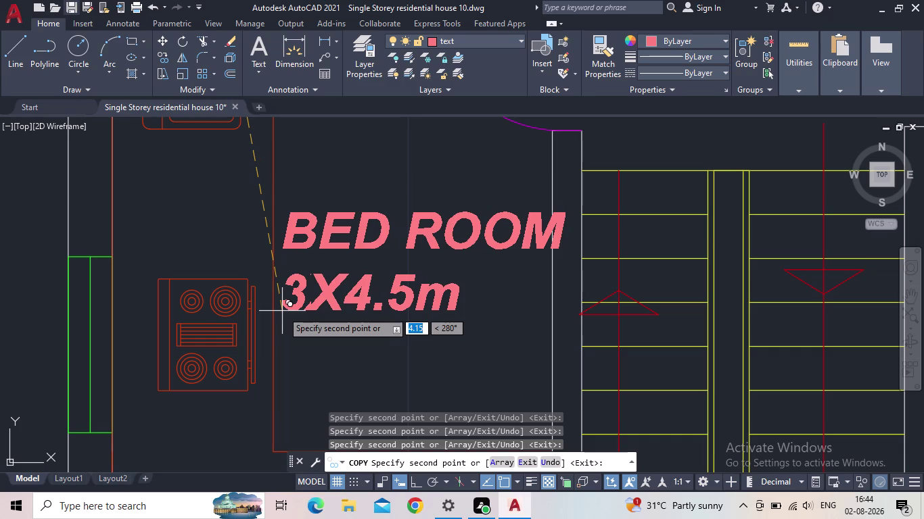
click(282, 311)
middle_click(351, 256)
scroll(down, 3)
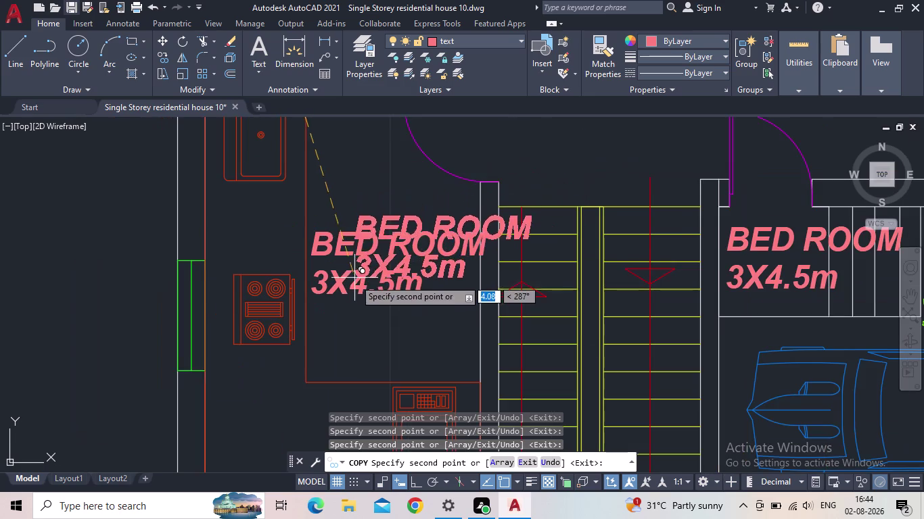
middle_drag(355, 285, 372, 375)
scroll(down, 3)
middle_drag(448, 330, 425, 371)
scroll(up, 3)
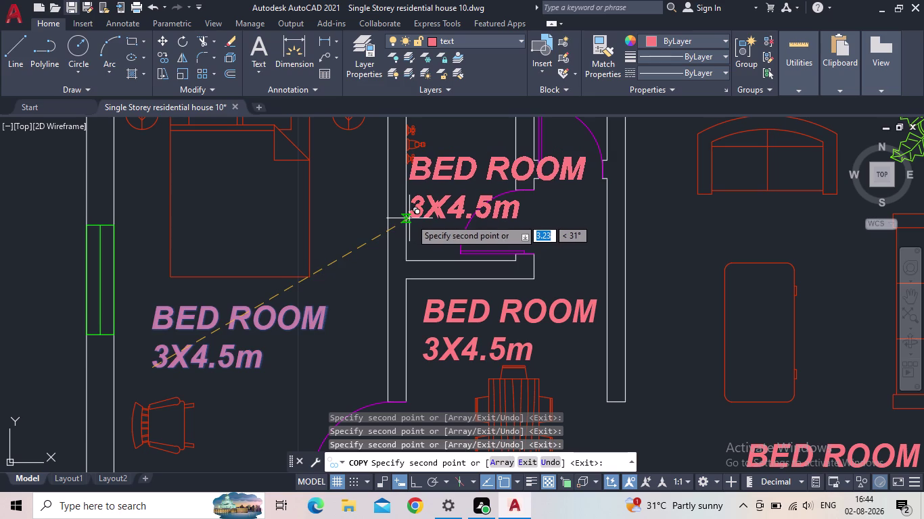
click(418, 218)
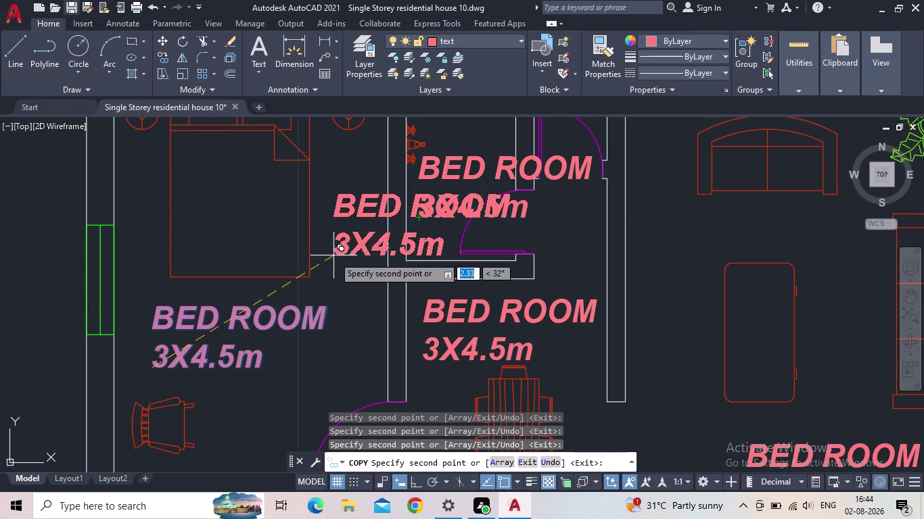
key(Escape)
middle_drag(336, 264, 226, 200)
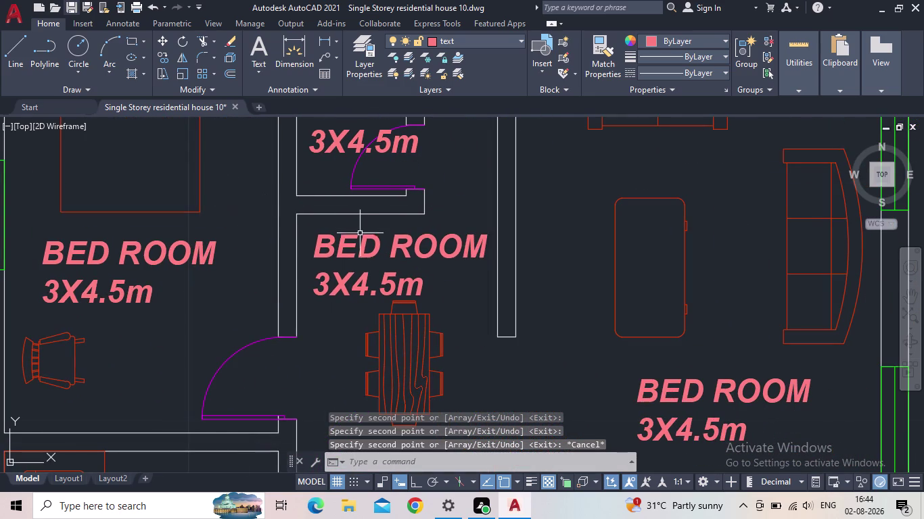
Replace the first line of the middle room's copied label with LOBBY.
click(369, 238)
double_click(404, 252)
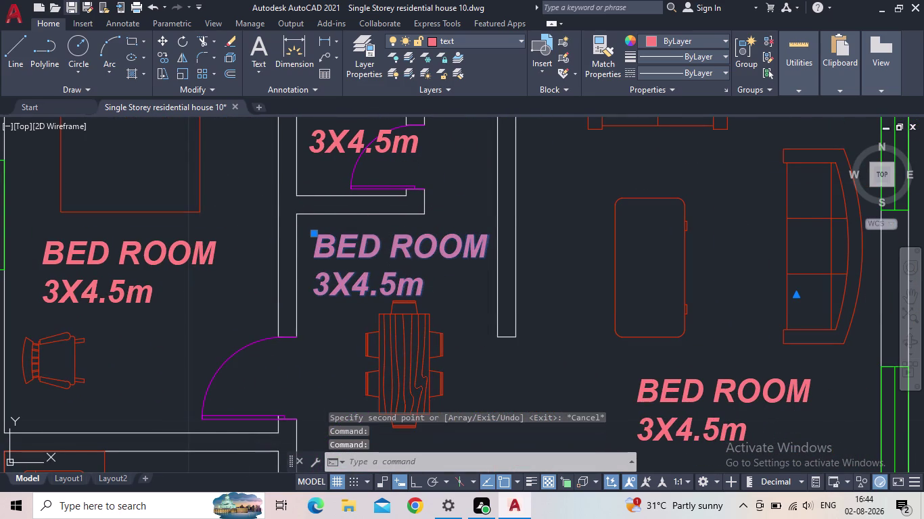
drag(444, 280, 301, 244)
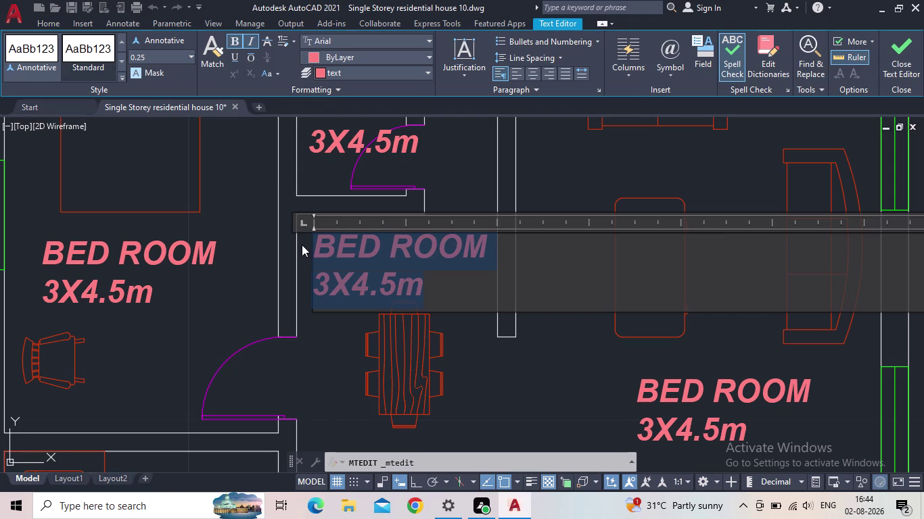
text(LOBB)
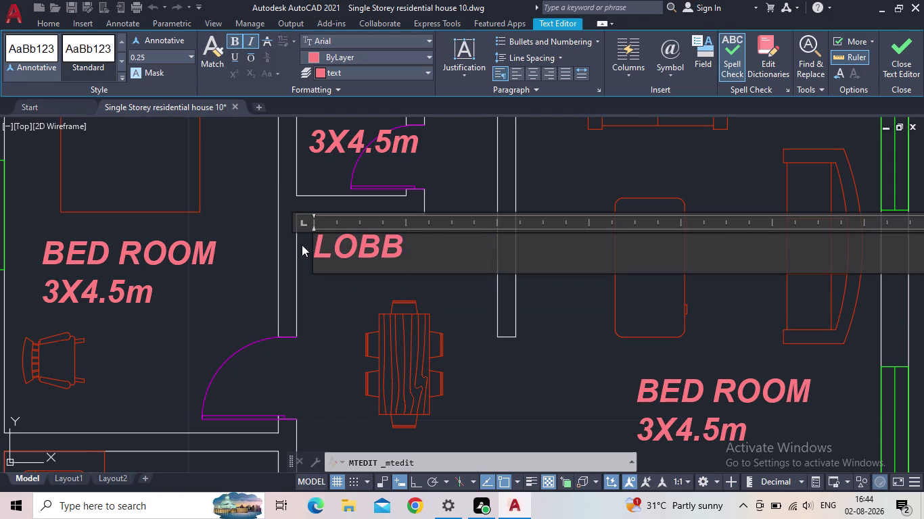
key(y)
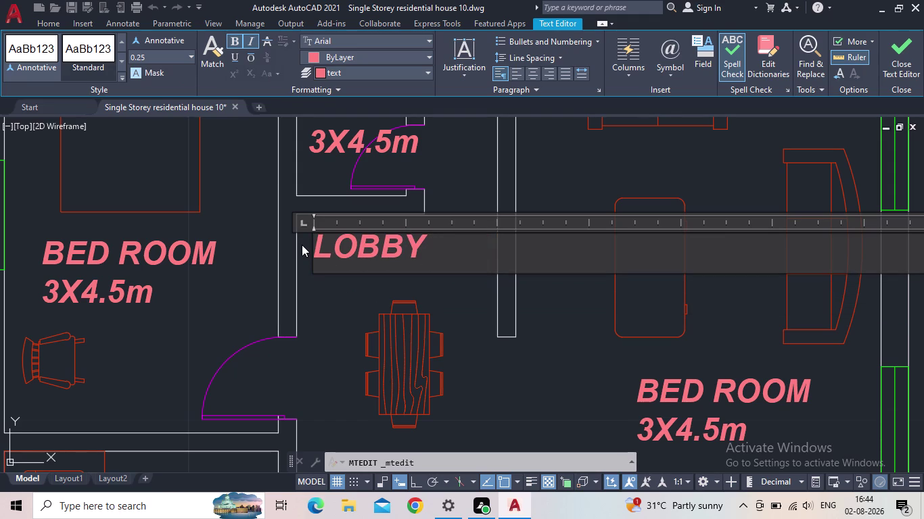
key(Return)
Enter 2.2X3.8m as the second line and close the text editor.
text(2.)
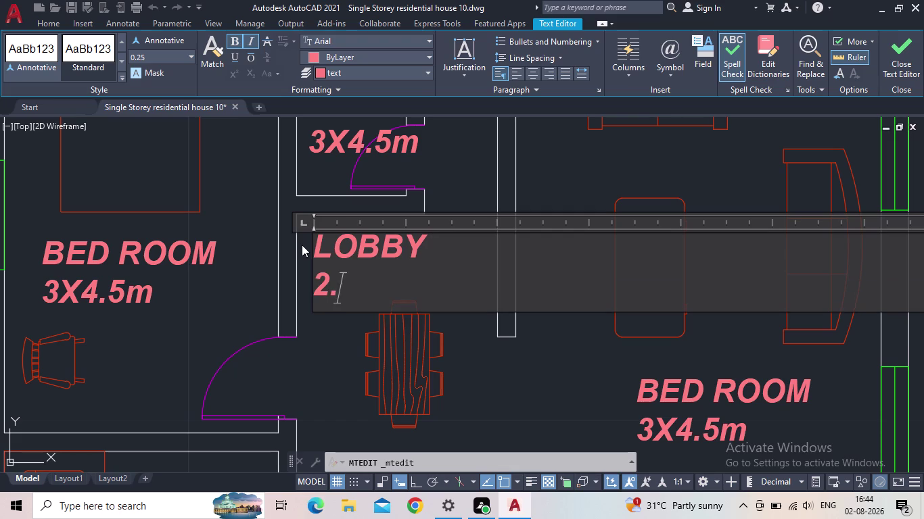
text(2)
key(x)
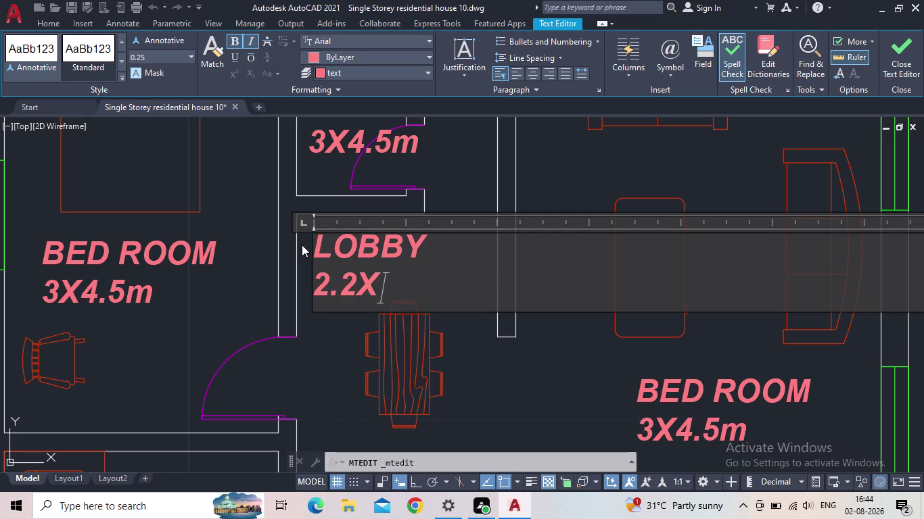
text(3.8)
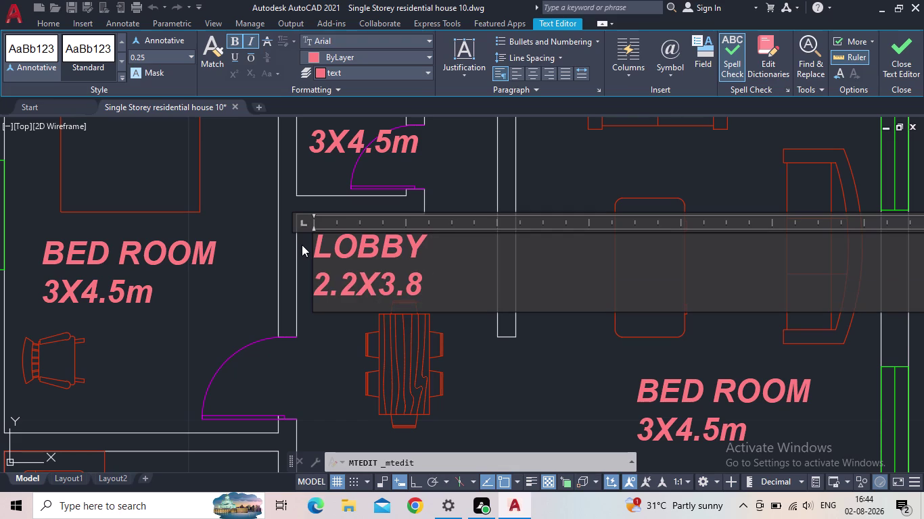
key(m)
key(BackSpace)
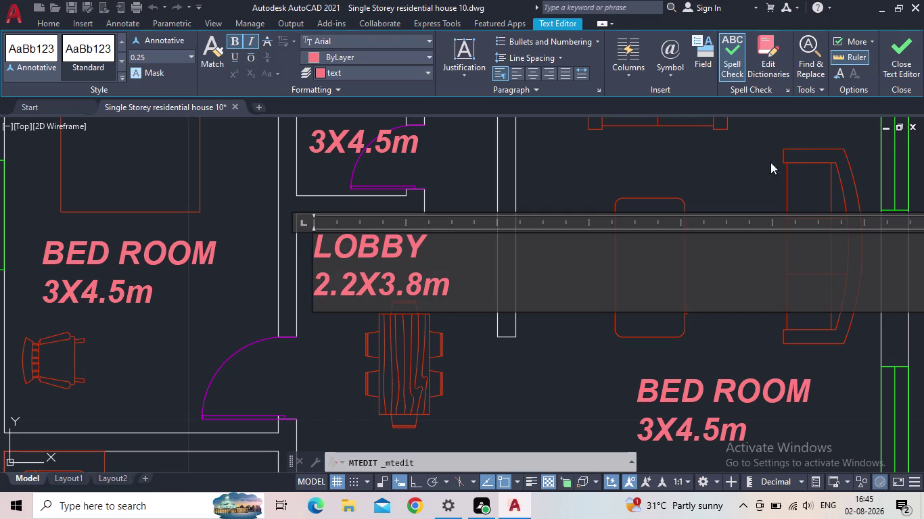
click(904, 55)
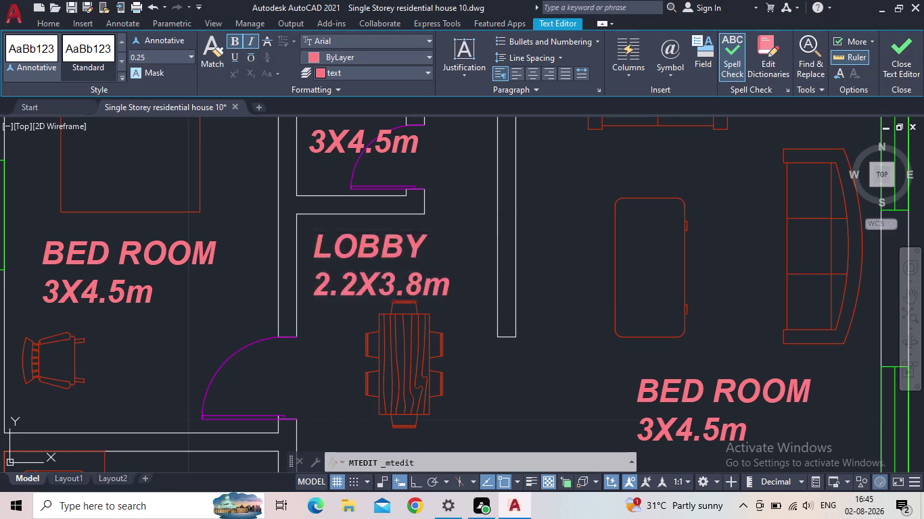
scroll(down, 3)
middle_drag(462, 243, 457, 260)
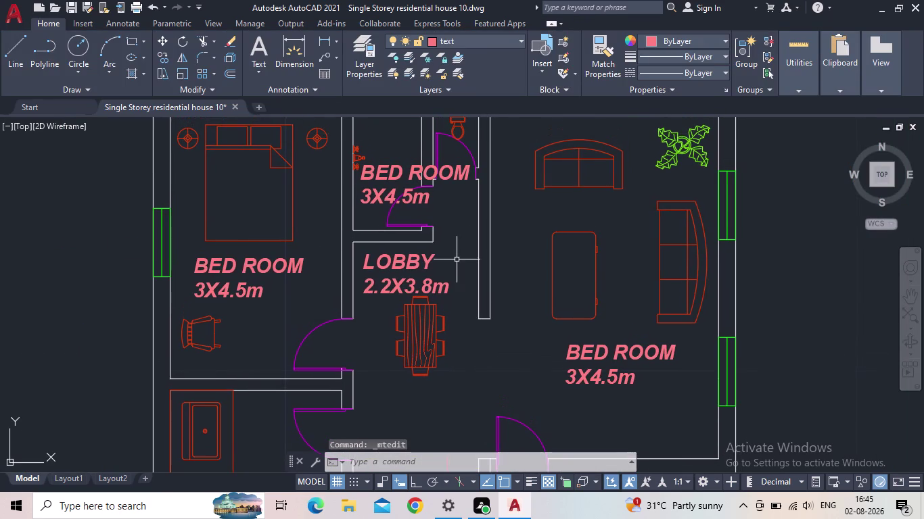
Change the upper room's label to BATH over 1.2X2m.
scroll(up, 3)
middle_drag(441, 186, 488, 354)
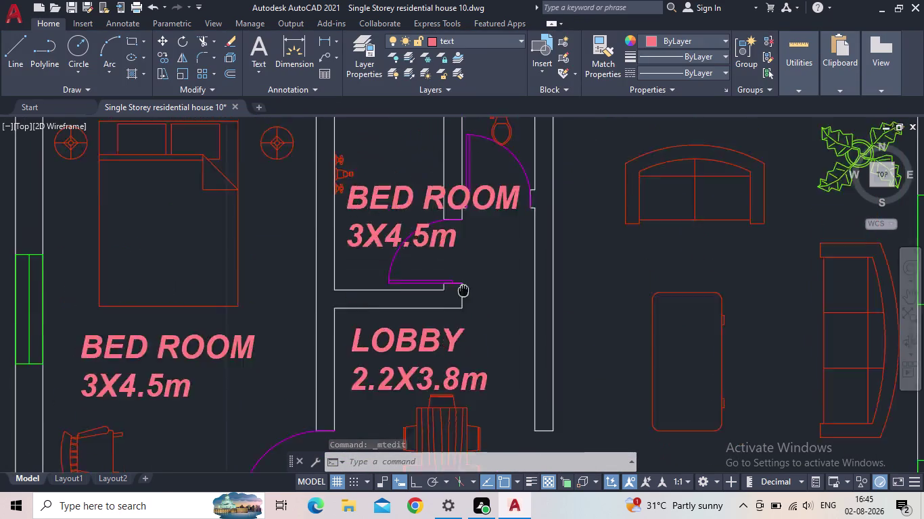
middle_drag(489, 354, 489, 355)
double_click(438, 277)
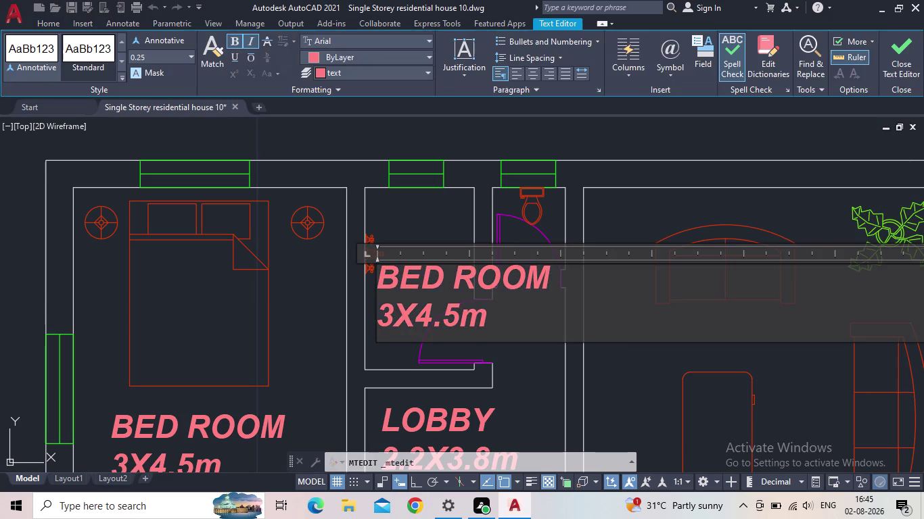
drag(495, 323, 371, 278)
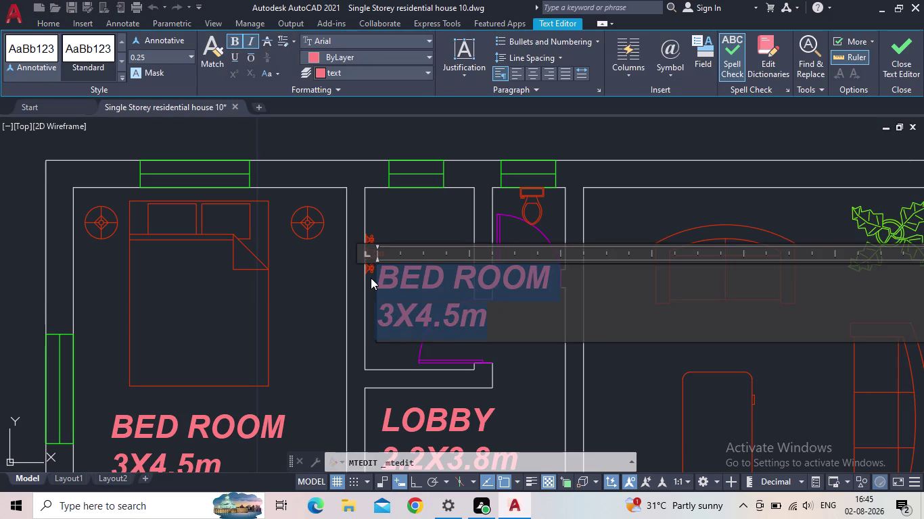
text(bath)
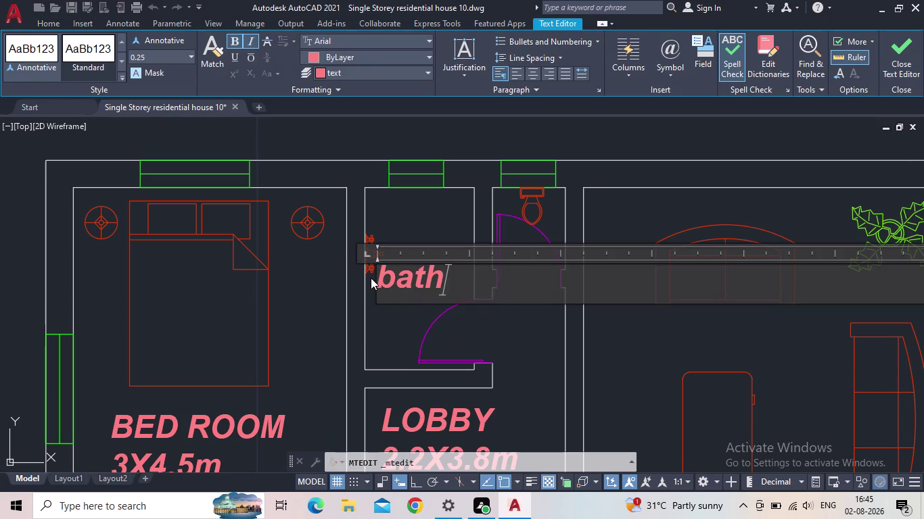
key(BackSpace)
key(BackSpace)
key(BackSpace)
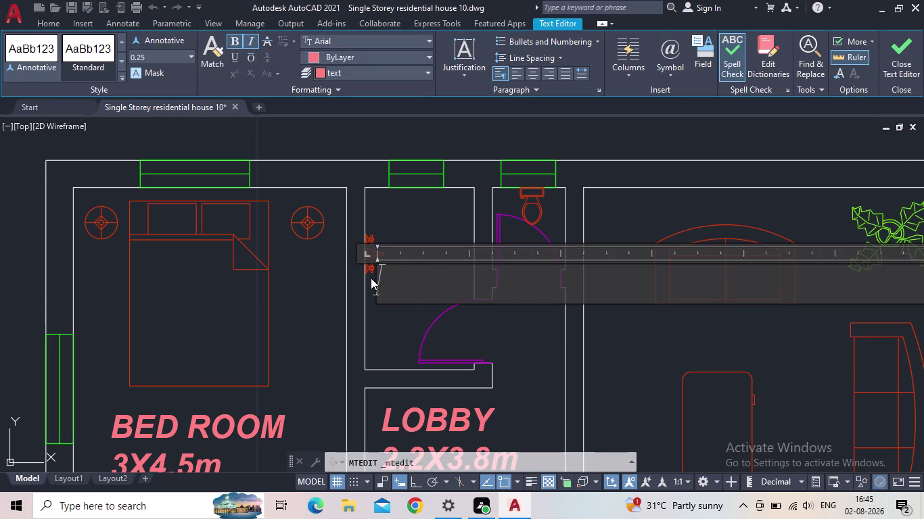
text(BATH)
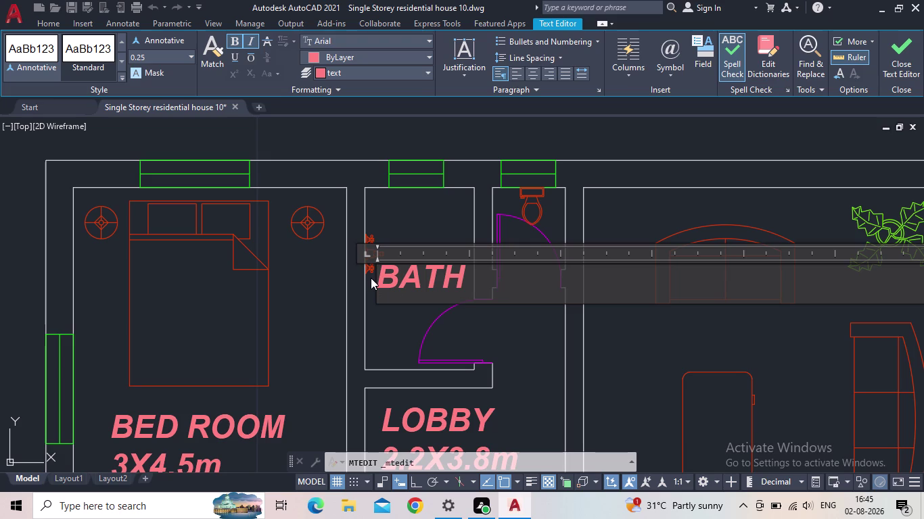
key(Return)
text(1.)
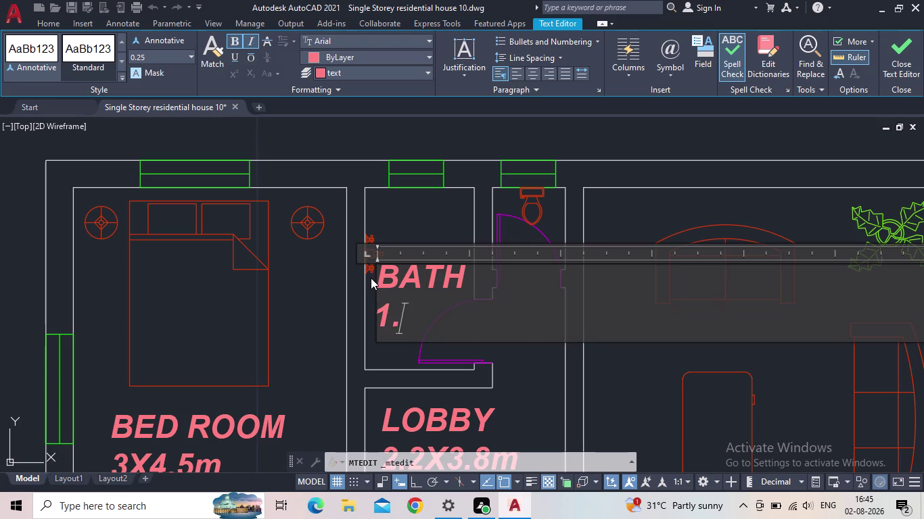
text(2X)
key(2)
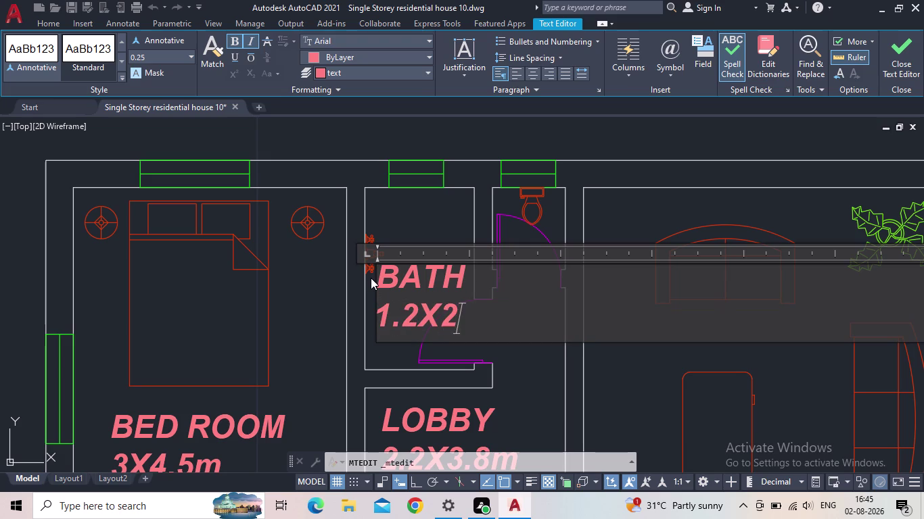
key(m)
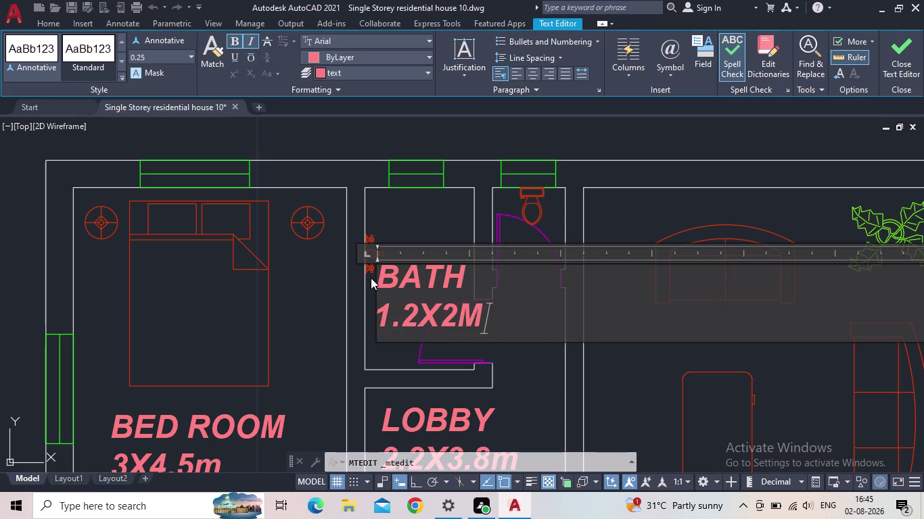
key(BackSpace)
click(898, 64)
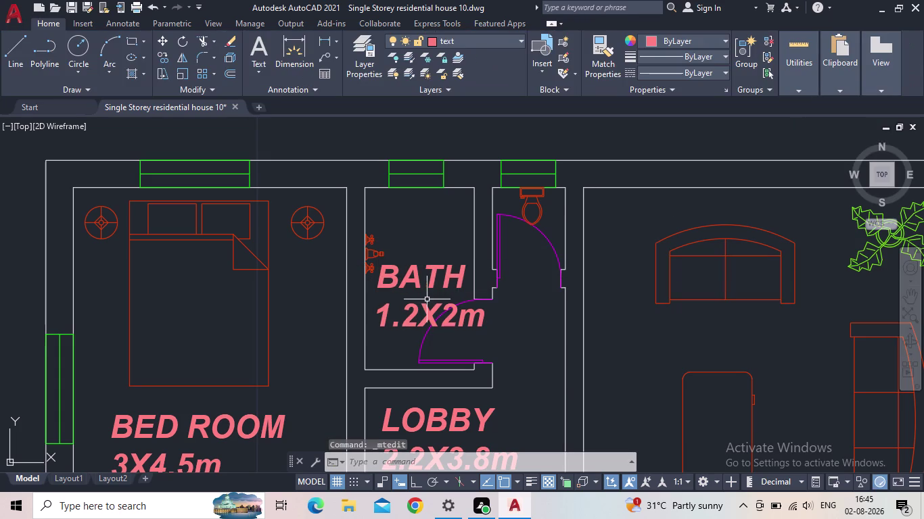
Scale down the BATH label with SCALE, using a base point inside the room.
click(414, 283)
key(s)
key(c)
key(space)
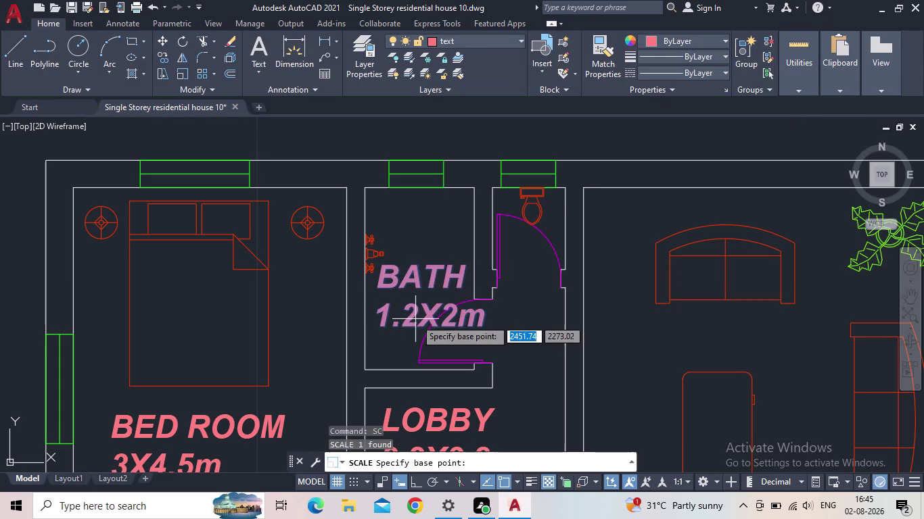
click(379, 326)
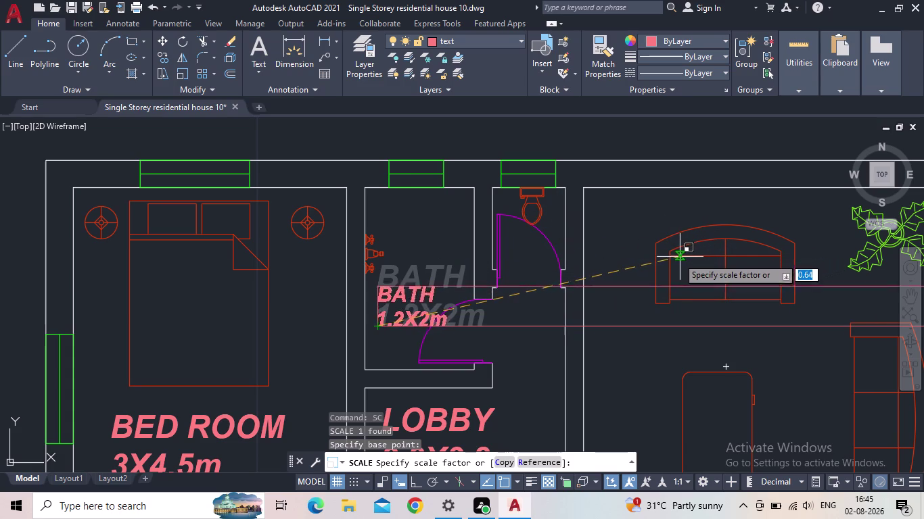
click(677, 258)
key(Escape)
Move the BATH label higher in the bathroom, clear of the door swing.
click(388, 324)
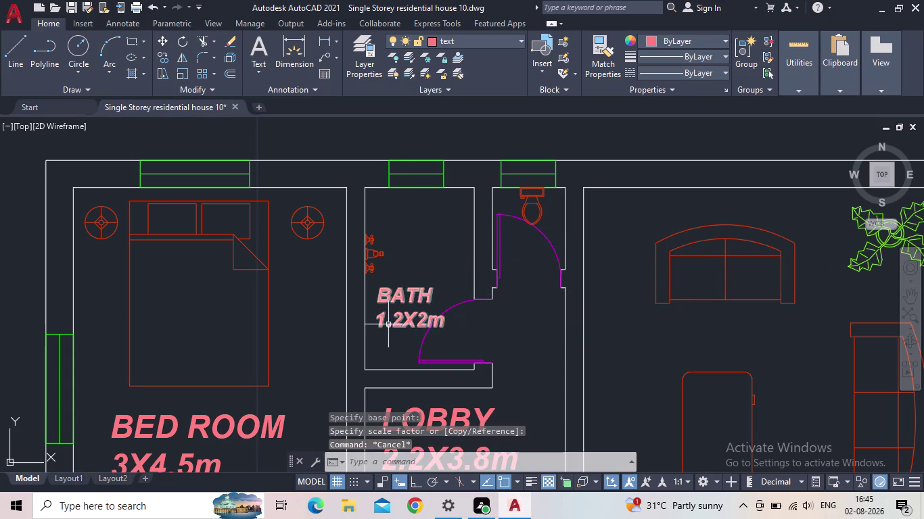
click(376, 286)
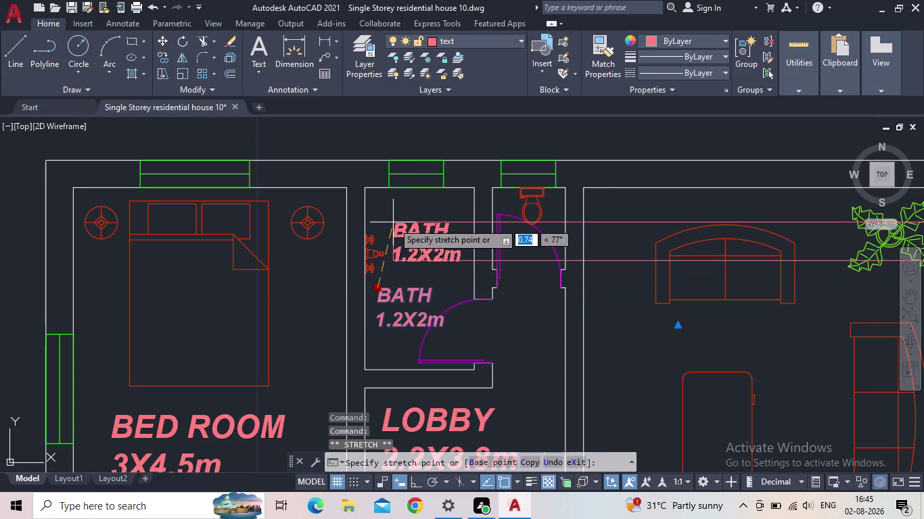
click(393, 223)
key(Escape)
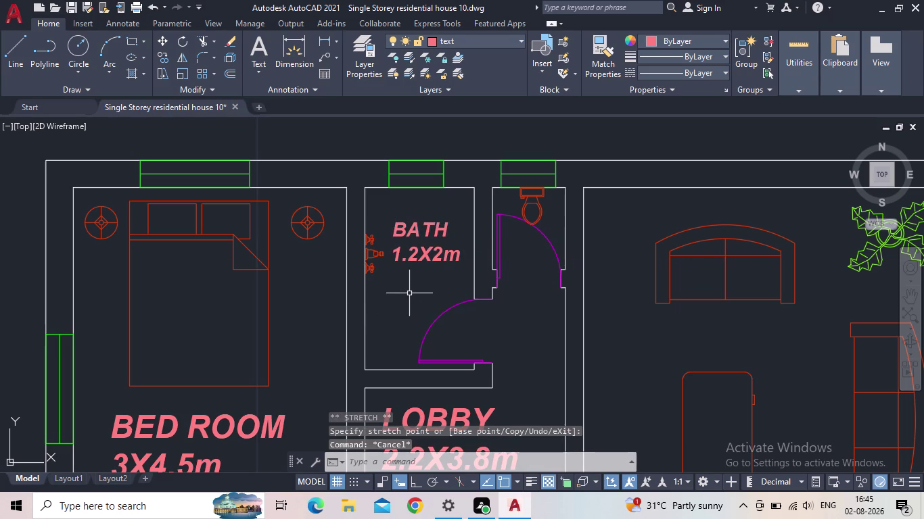
Fine-tune the BATH label's position within the bathroom.
click(414, 251)
click(392, 223)
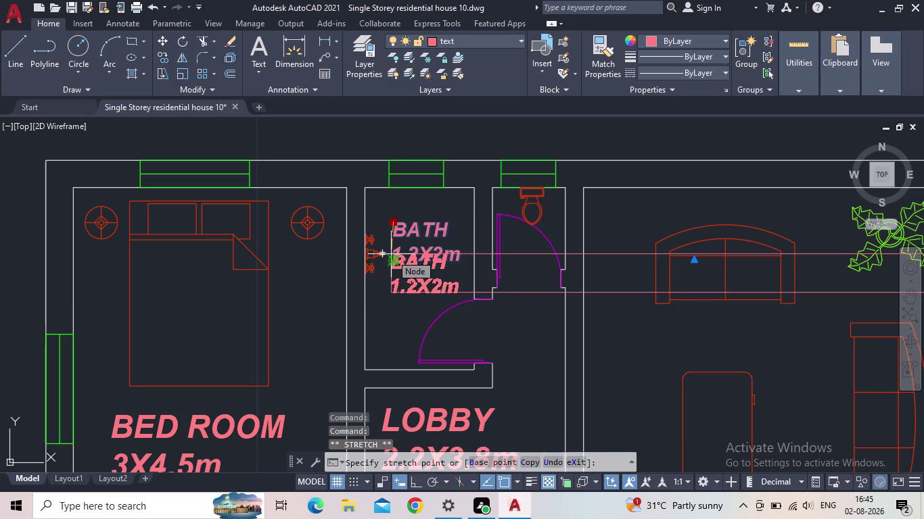
click(391, 254)
key(Escape)
middle_drag(439, 283, 416, 282)
scroll(up, 3)
scroll(up, 3)
middle_drag(409, 302, 349, 333)
scroll(down, 3)
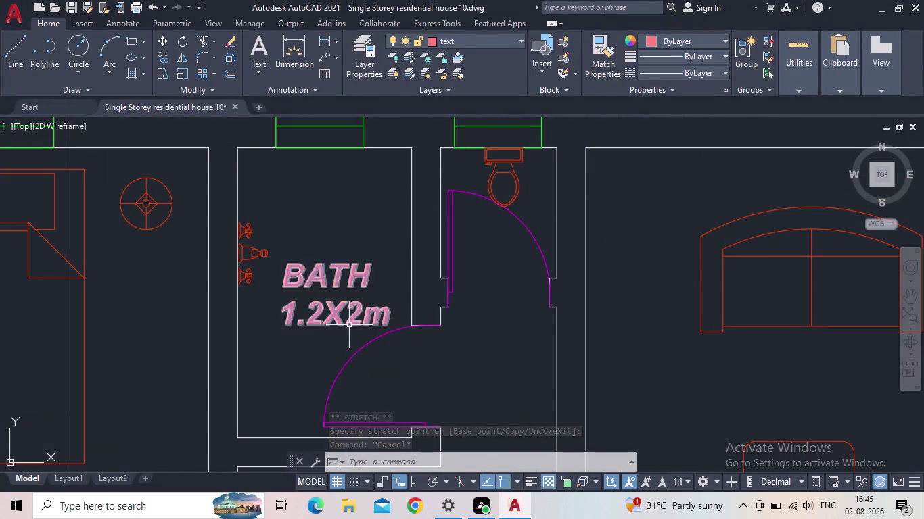
Copy the BATH label into the toilet cubicle beside the bathroom.
key(c)
key(o)
key(Return)
click(340, 328)
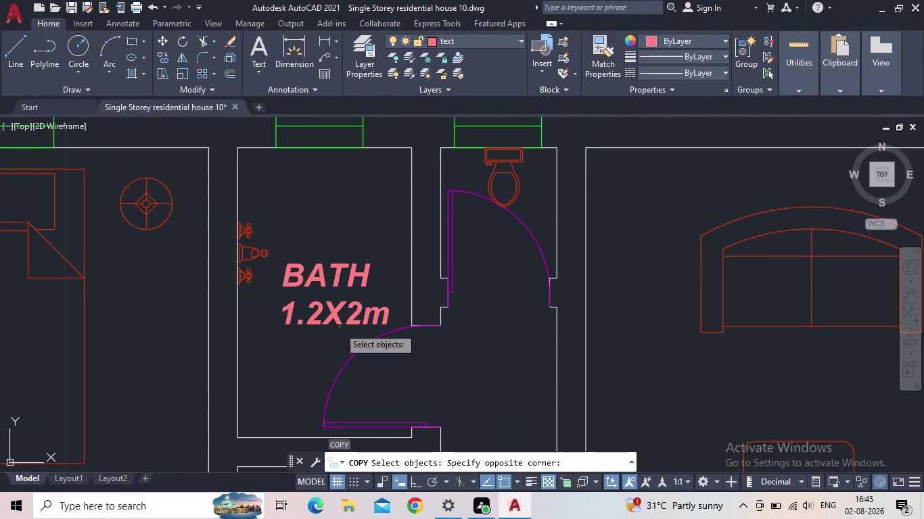
click(323, 302)
key(space)
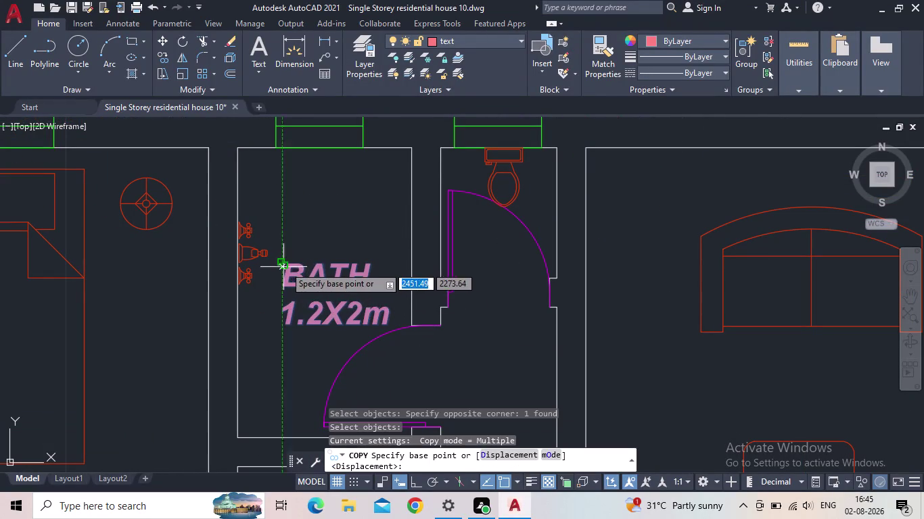
click(285, 267)
click(464, 246)
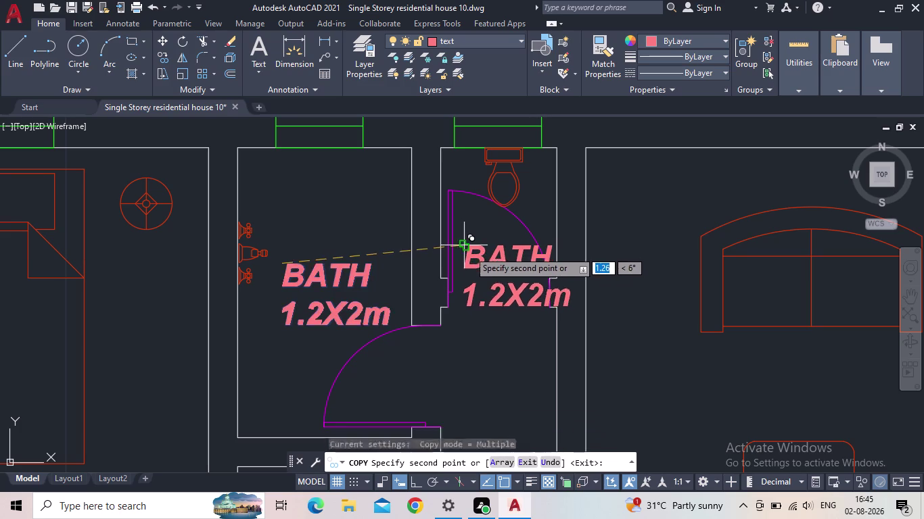
key(Escape)
Change the copied text to WC over 1X0.9m, centring WC with leading spaces.
double_click(499, 260)
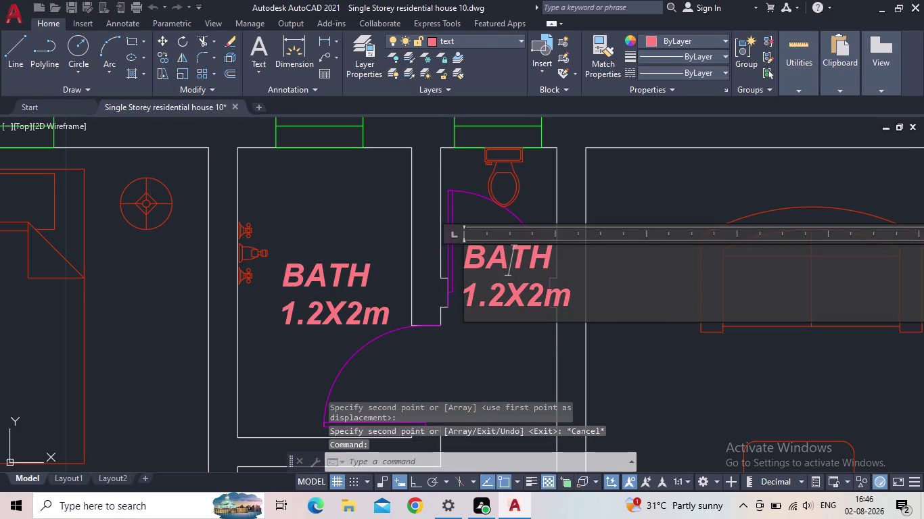
drag(582, 294, 462, 245)
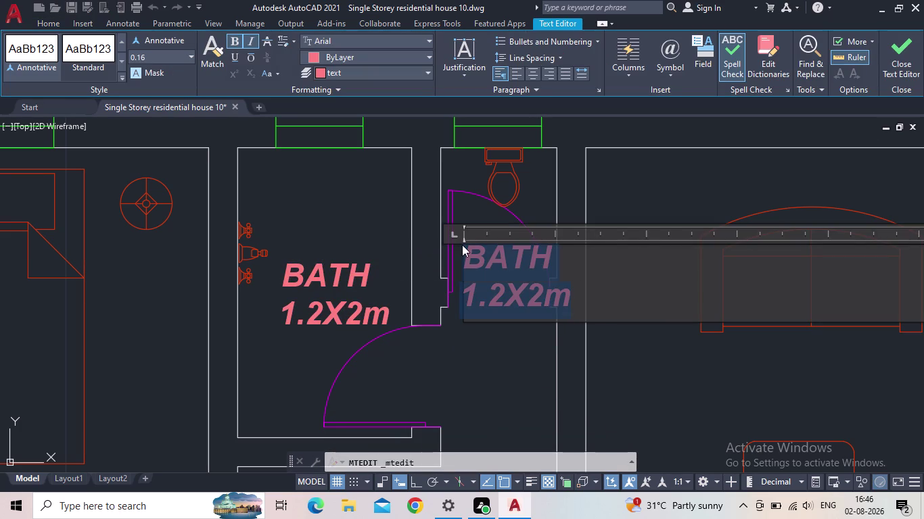
text(WC)
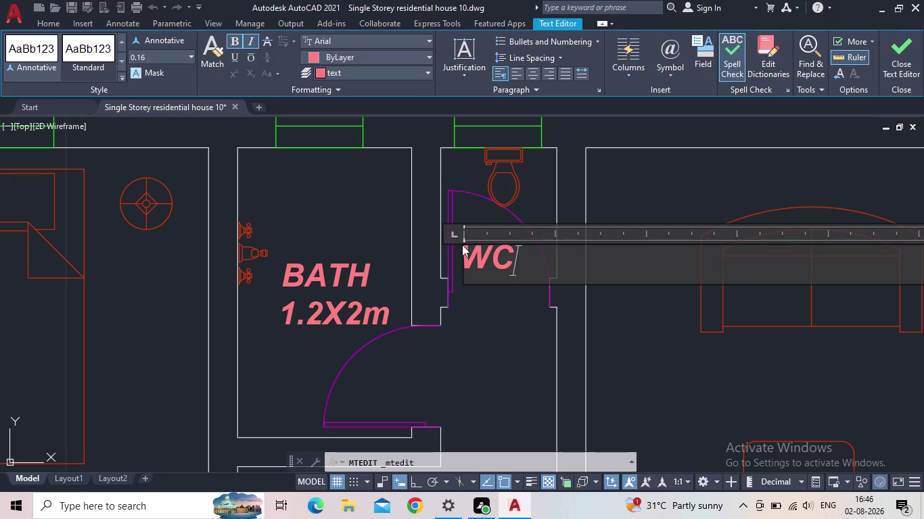
key(Return)
key(1)
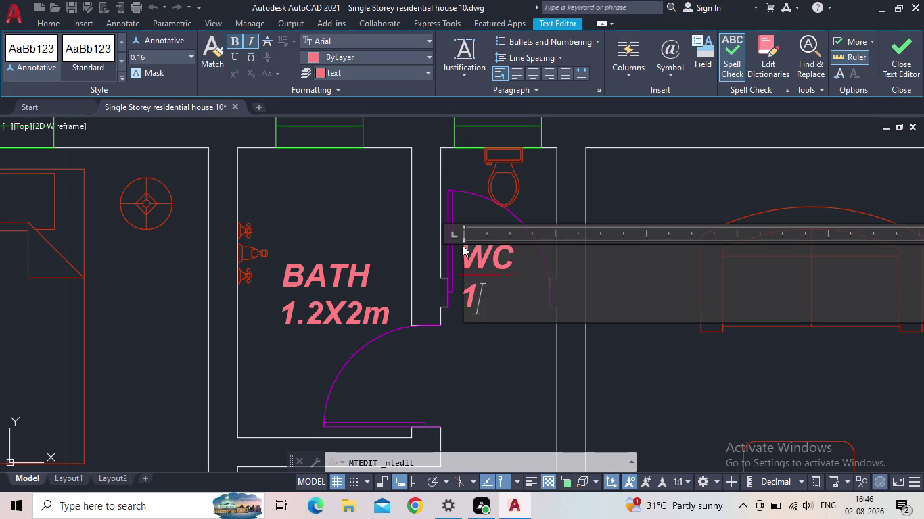
key(x)
text(0)
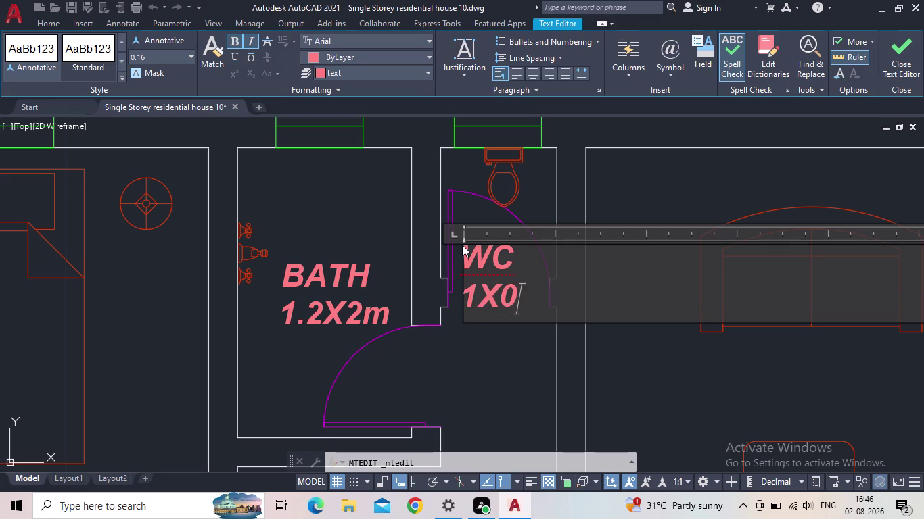
text(.)
key(9)
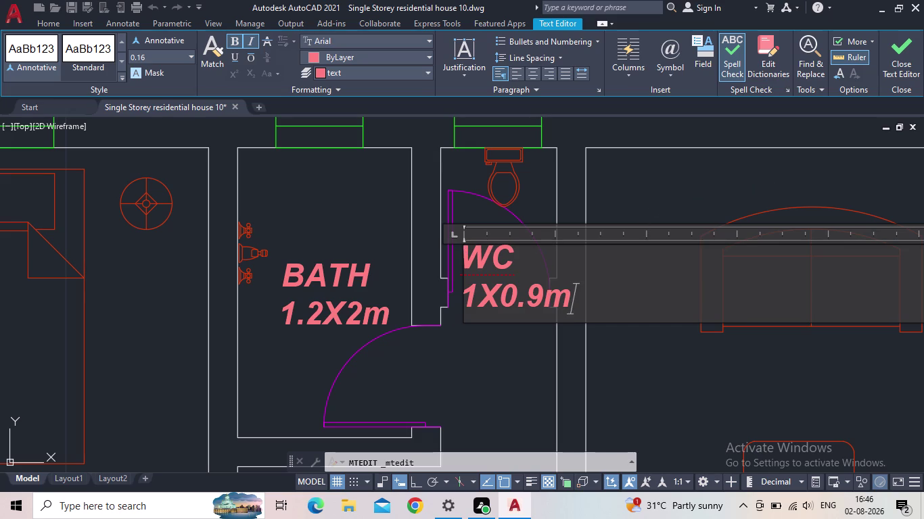
click(471, 269)
key(space)
key(space)
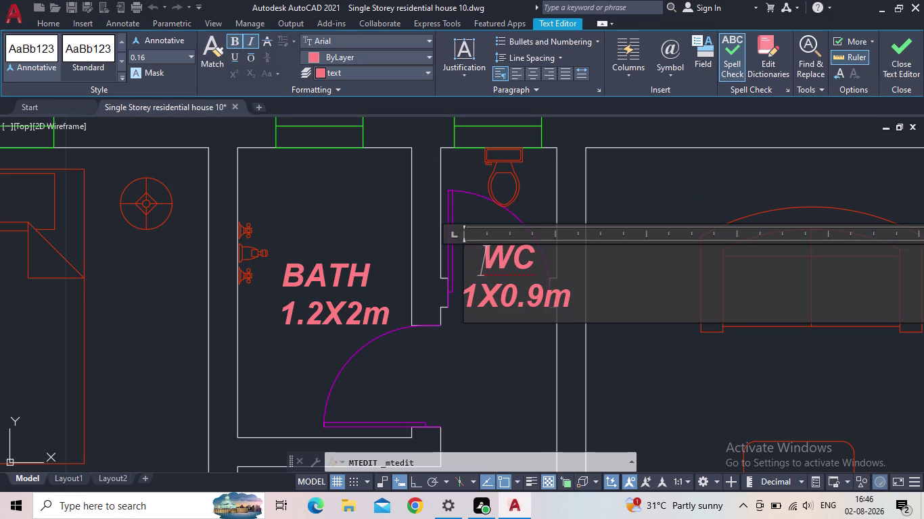
click(901, 52)
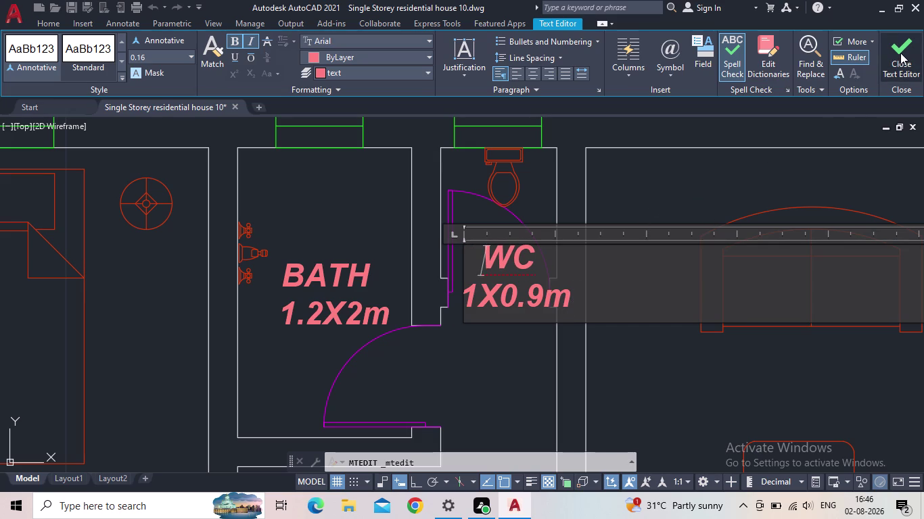
key(Escape)
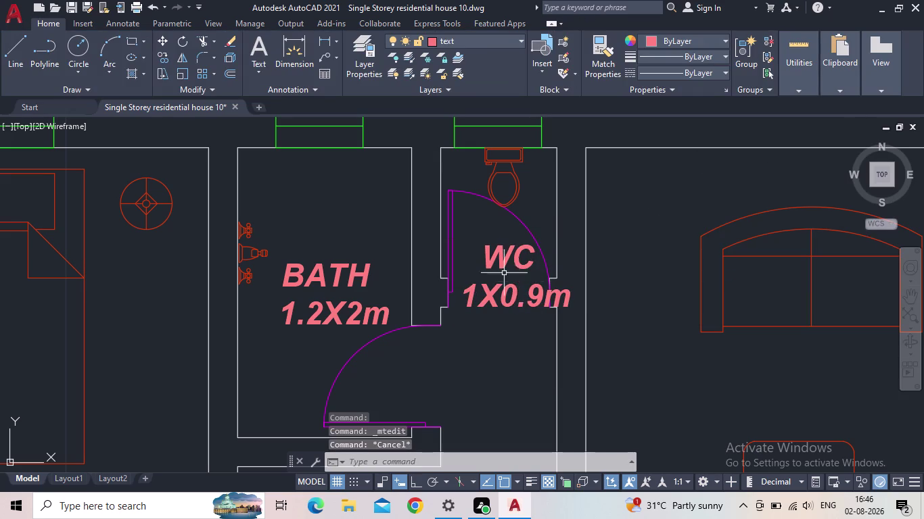
Scale the WC 1X0.9m label down with SCALE from a base point.
click(499, 263)
key(s)
key(c)
key(space)
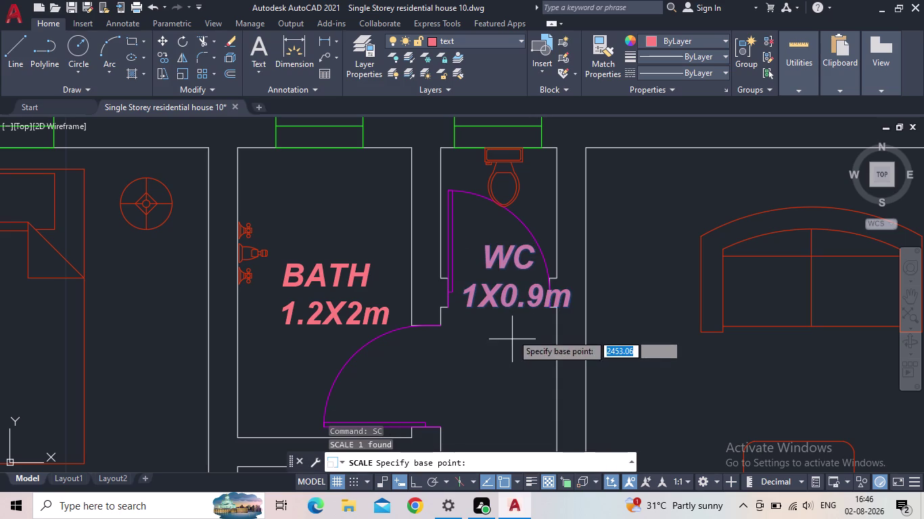
click(468, 308)
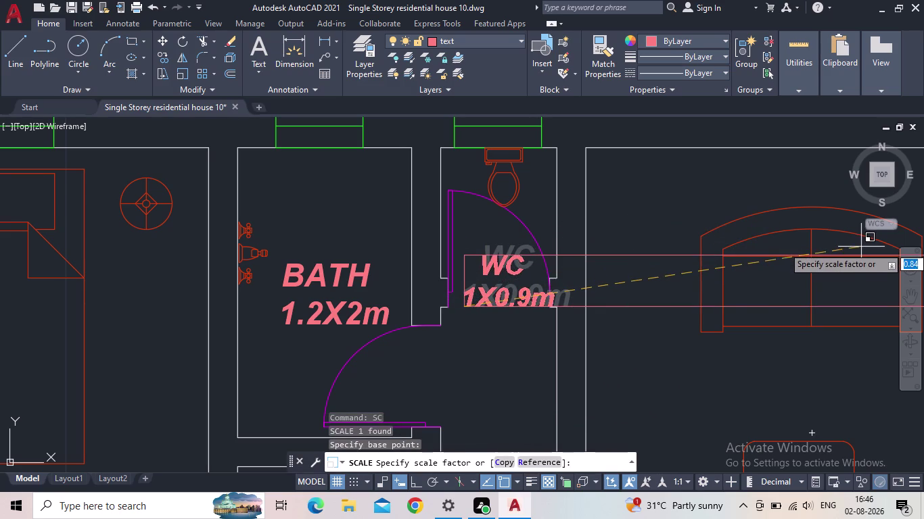
click(843, 250)
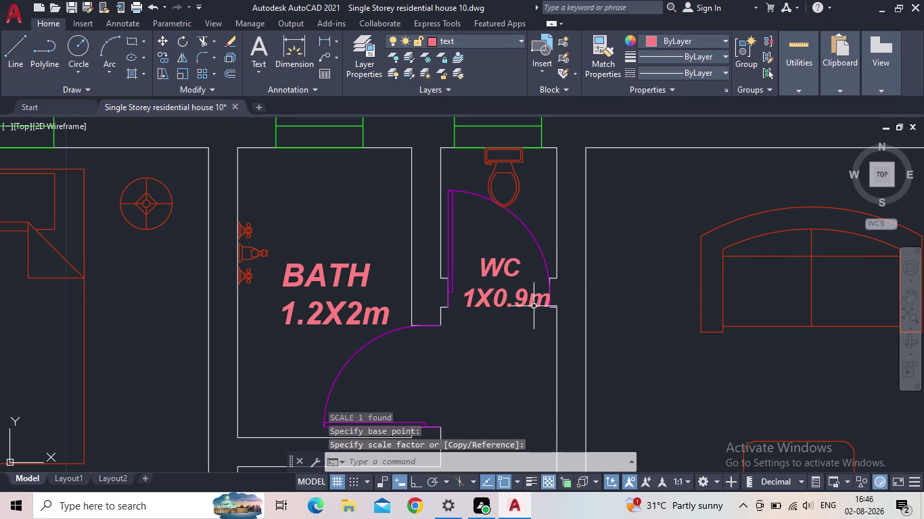
Move the scaled WC label into place inside the toilet cubicle.
click(492, 264)
click(466, 260)
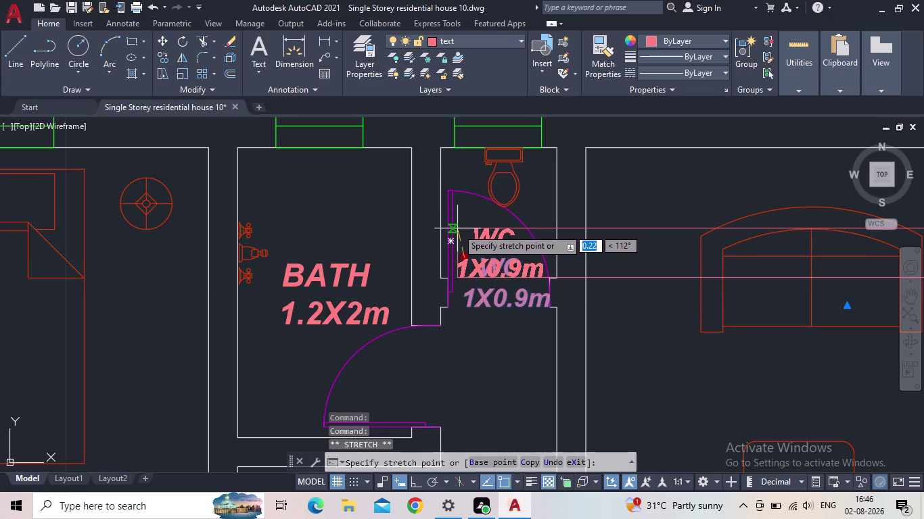
click(457, 228)
key(Escape)
scroll(down, 3)
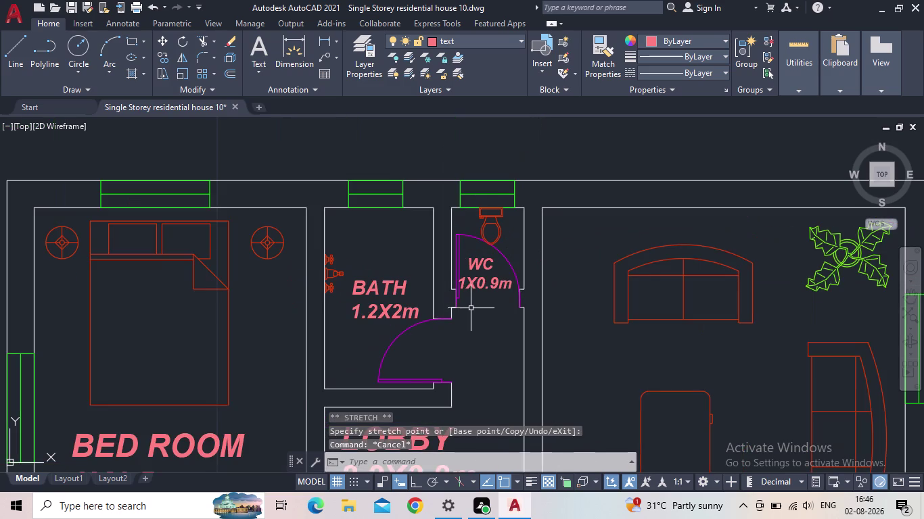
Select the existing BED ROOM label text in the room with the sofas.
middle_drag(450, 303, 427, 299)
scroll(down, 3)
middle_drag(459, 330, 367, 261)
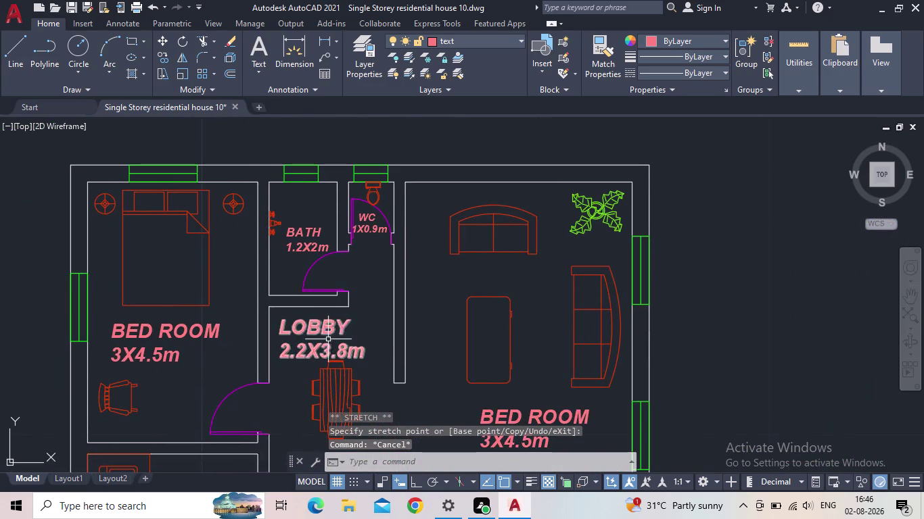
scroll(up, 3)
scroll(down, 3)
middle_drag(404, 336, 374, 286)
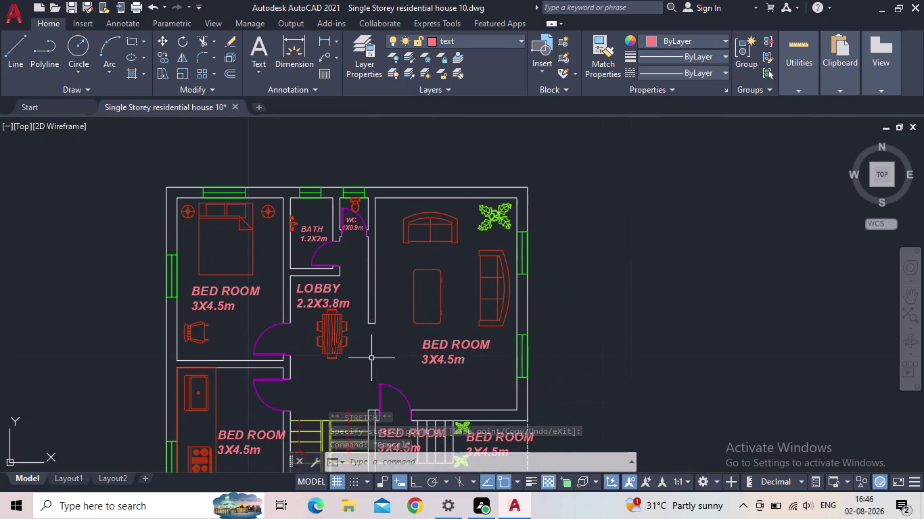
middle_drag(371, 358, 341, 319)
scroll(up, 3)
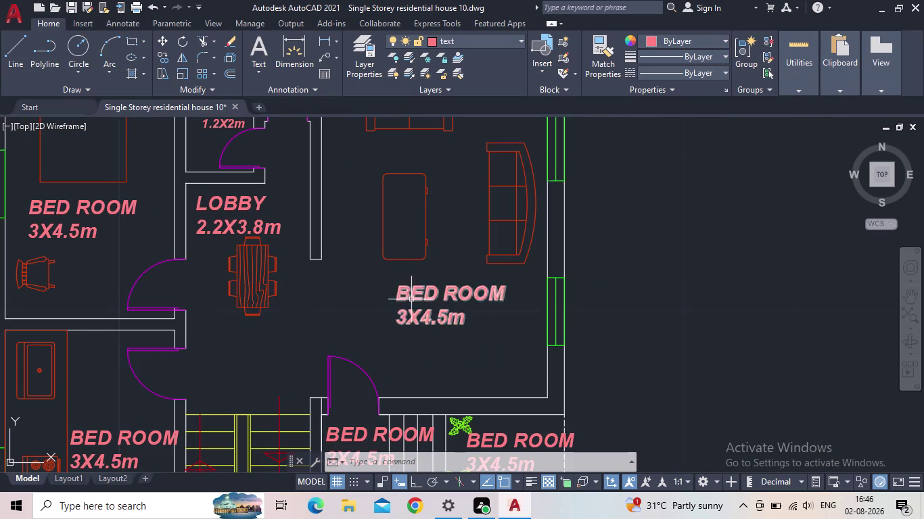
double_click(410, 297)
drag(478, 321, 361, 290)
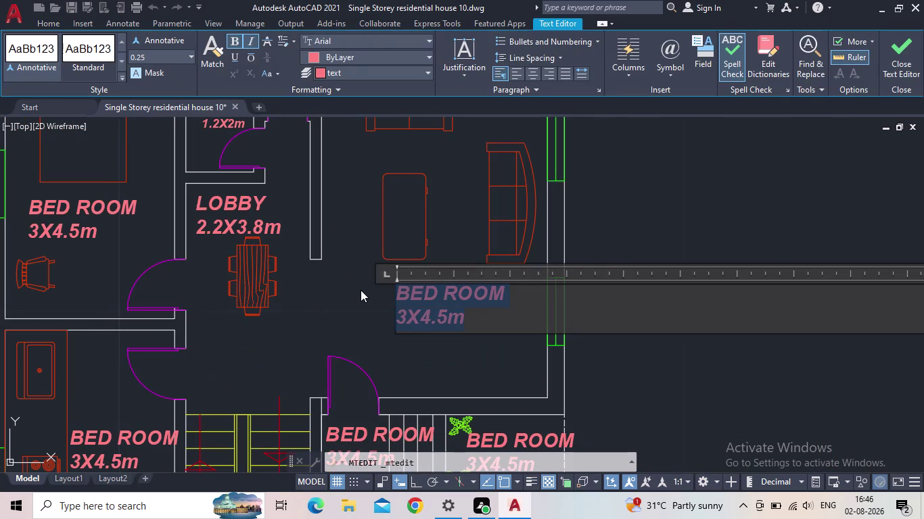
Retype the label as LIVING ROOM with a 4X6m size line and close the editor.
text(livi)
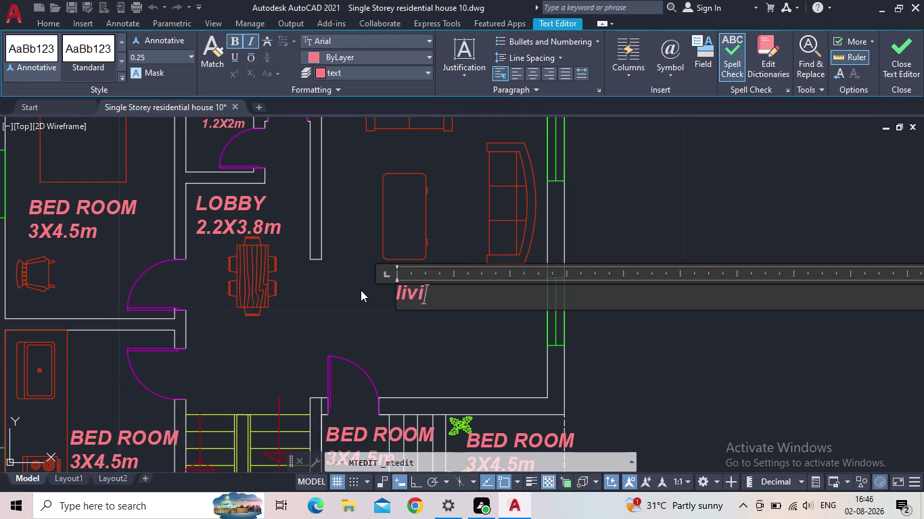
key(BackSpace)
key(BackSpace)
key(BackSpace)
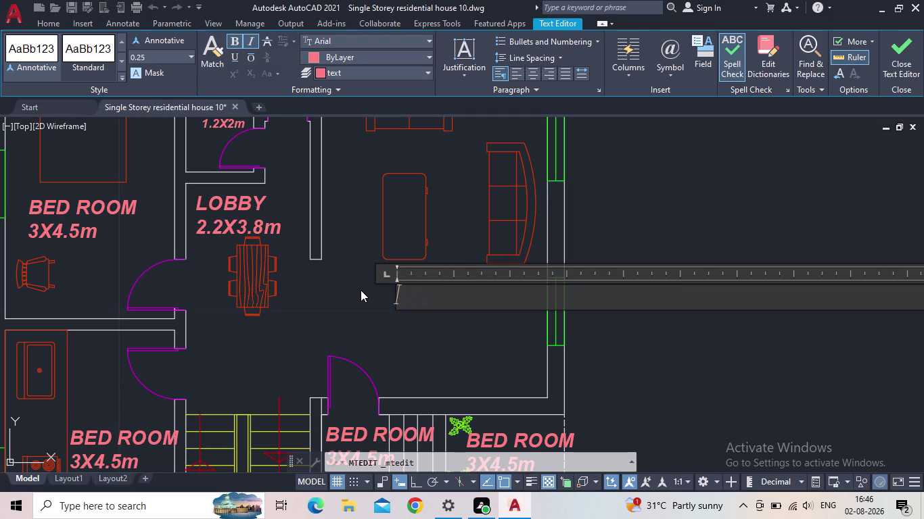
text(LIVI)
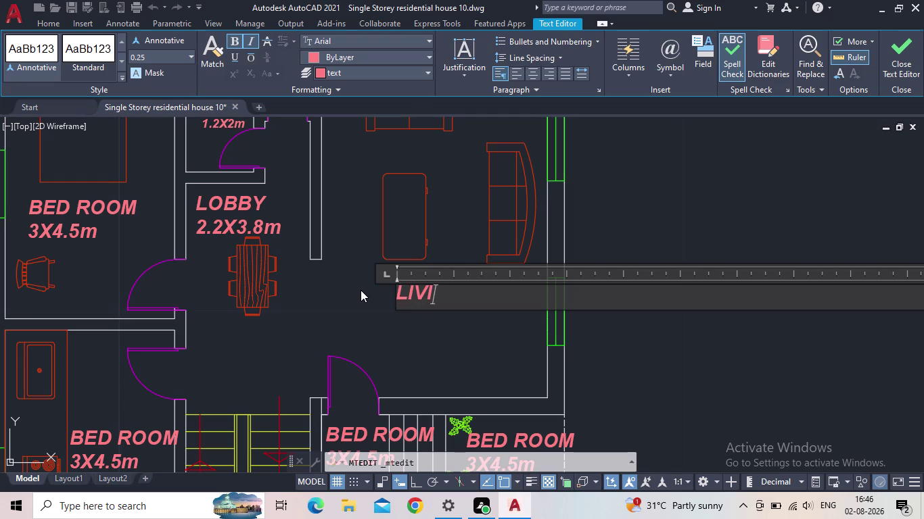
text(NG ROOM)
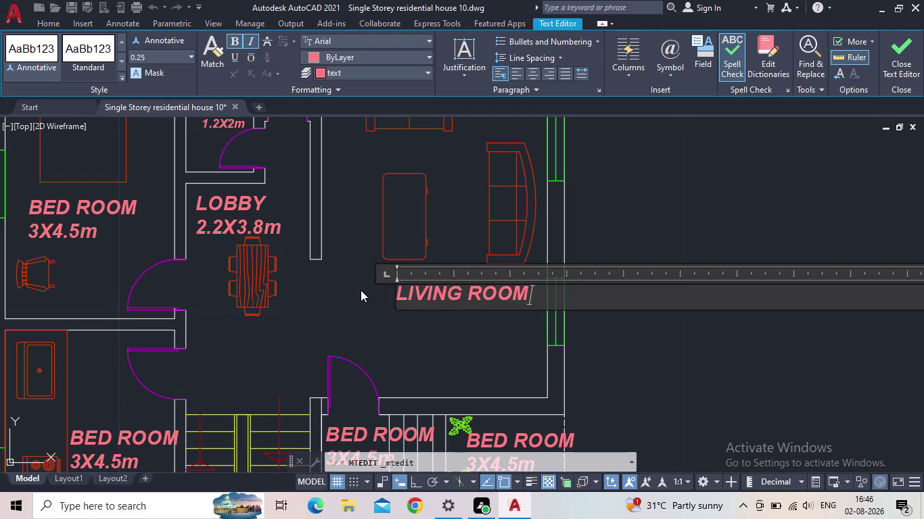
key(Return)
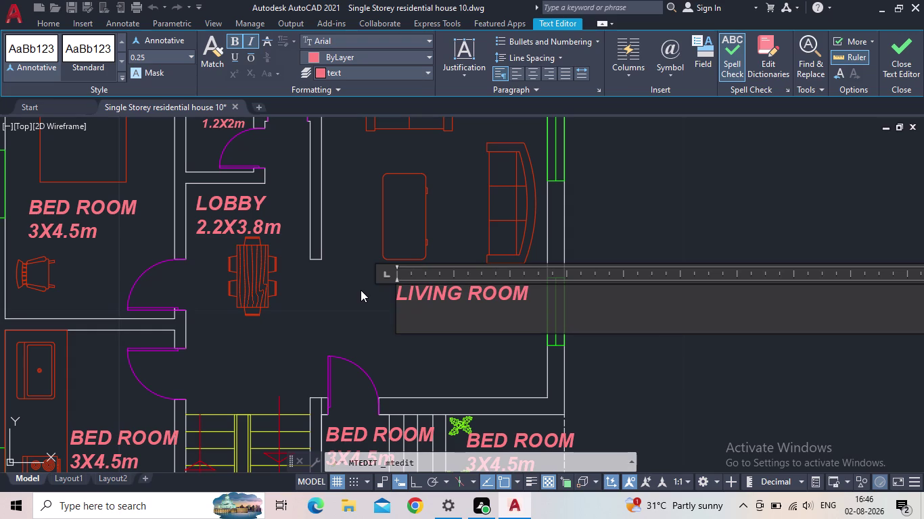
key(4)
key(x)
key(6)
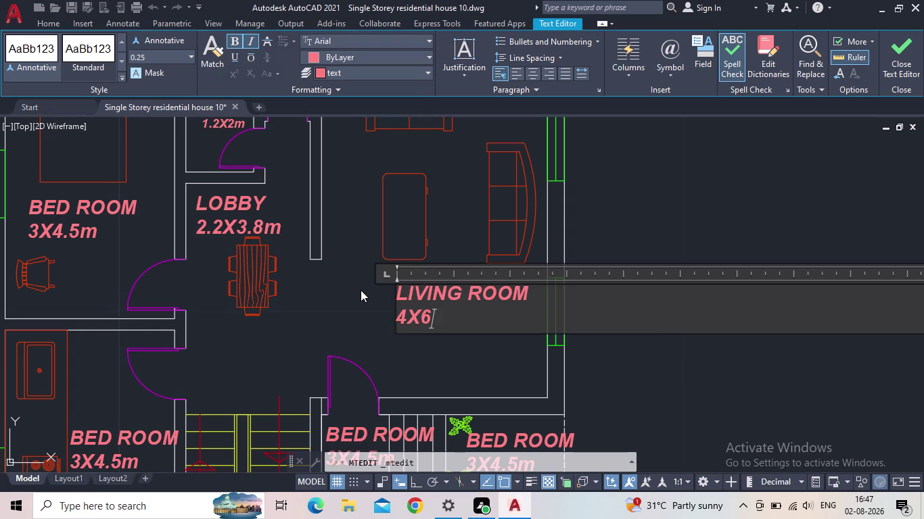
key(m)
click(892, 60)
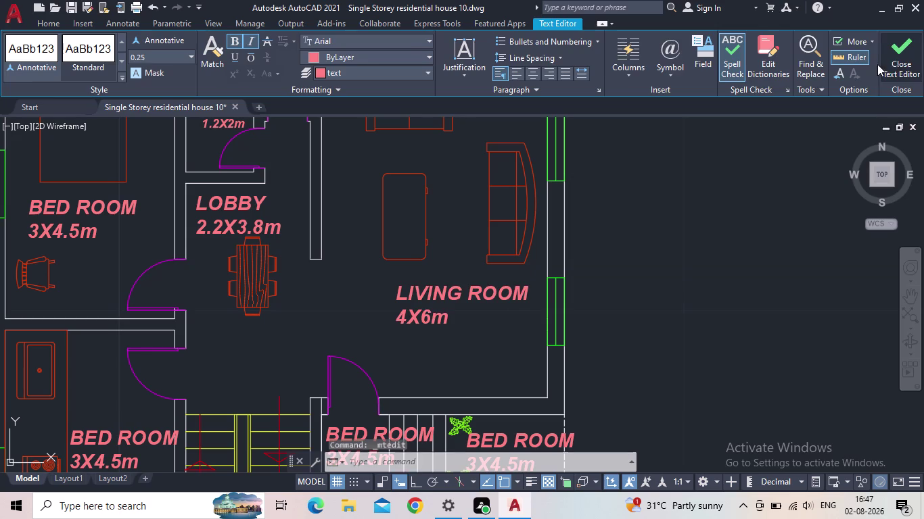
scroll(down, 3)
Select all text of the lower-left BED ROOM label for editing.
middle_drag(502, 320, 532, 291)
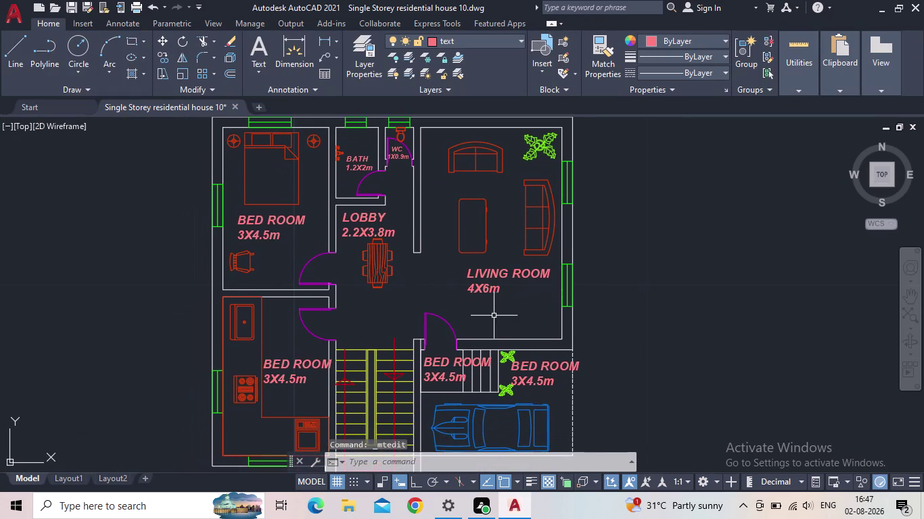
middle_drag(501, 315, 492, 299)
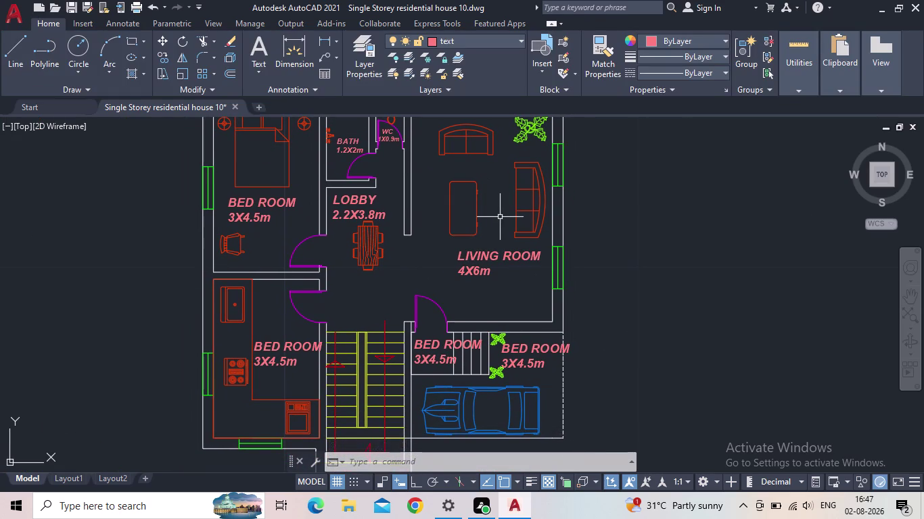
scroll(down, 3)
middle_drag(503, 235, 494, 197)
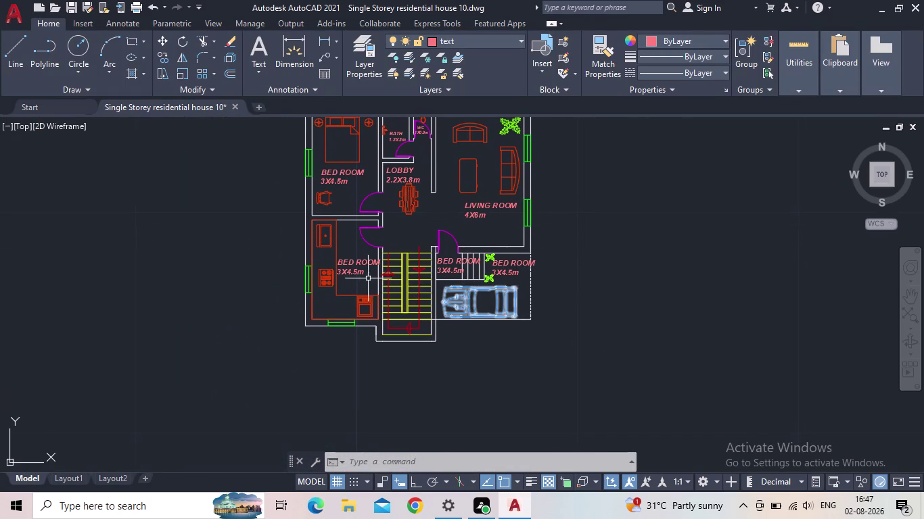
scroll(up, 3)
double_click(337, 235)
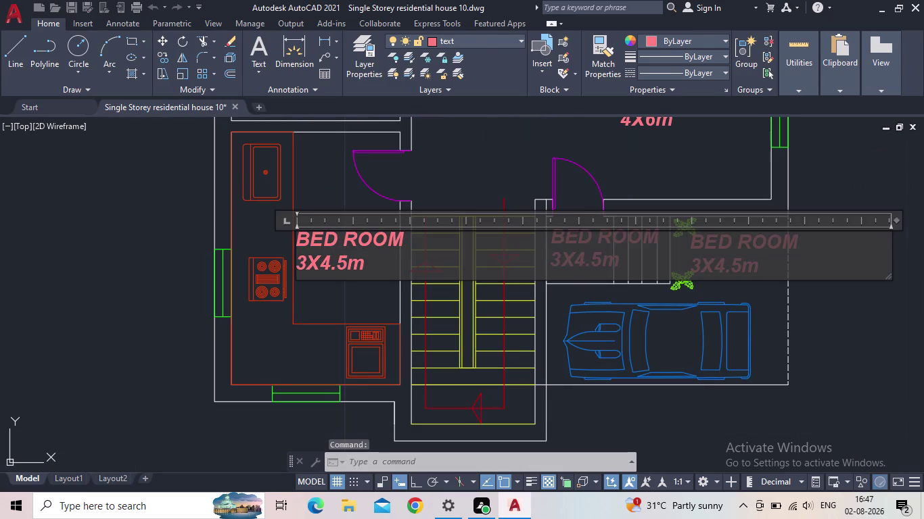
drag(379, 269, 294, 235)
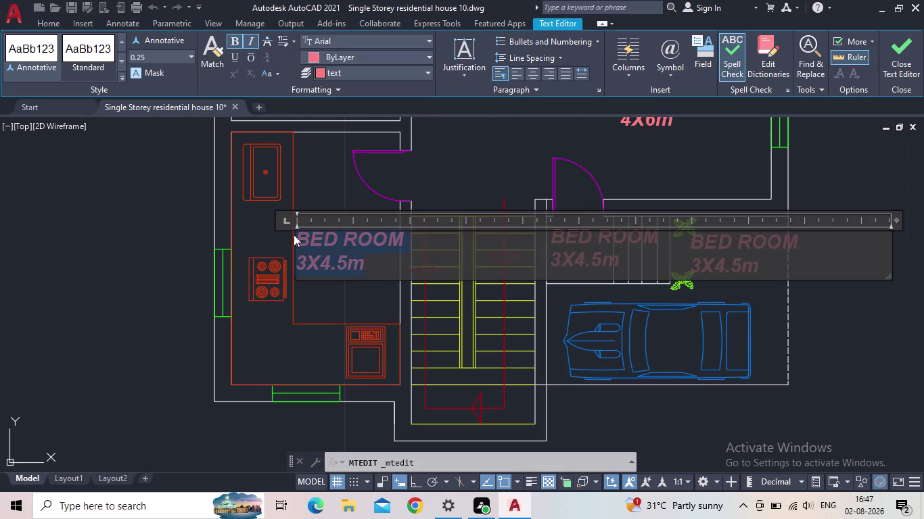
Retype the label as KITCHEN over 3X4.5m and close the text editor.
text(ki)
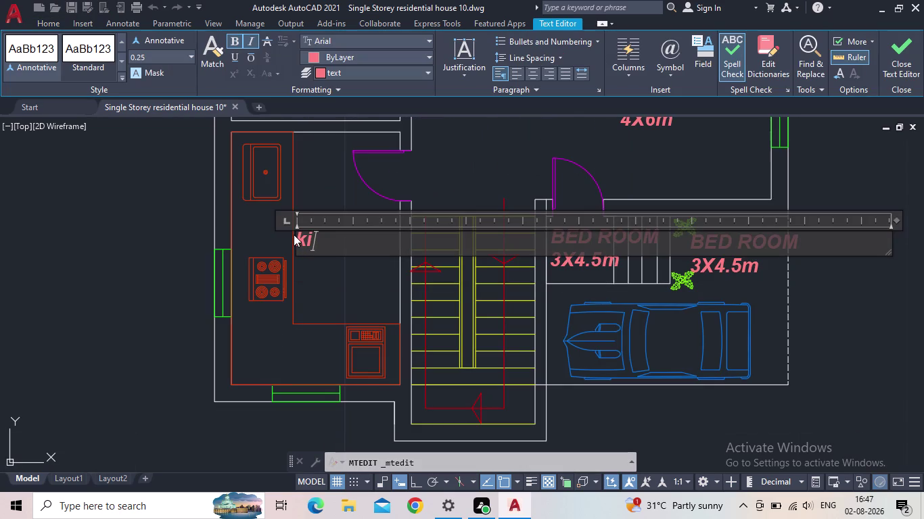
text(t)
key(BackSpace)
key(BackSpace)
key(BackSpace)
text(KITCH)
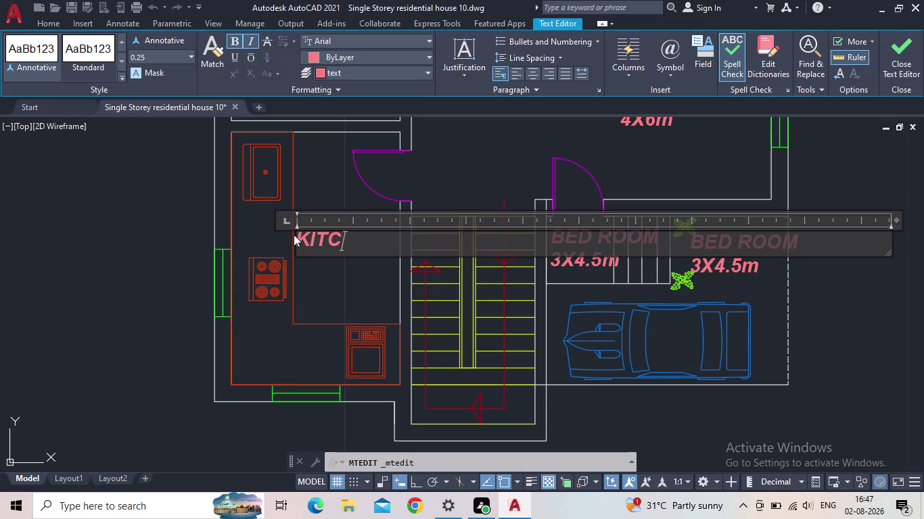
text(EN)
key(Return)
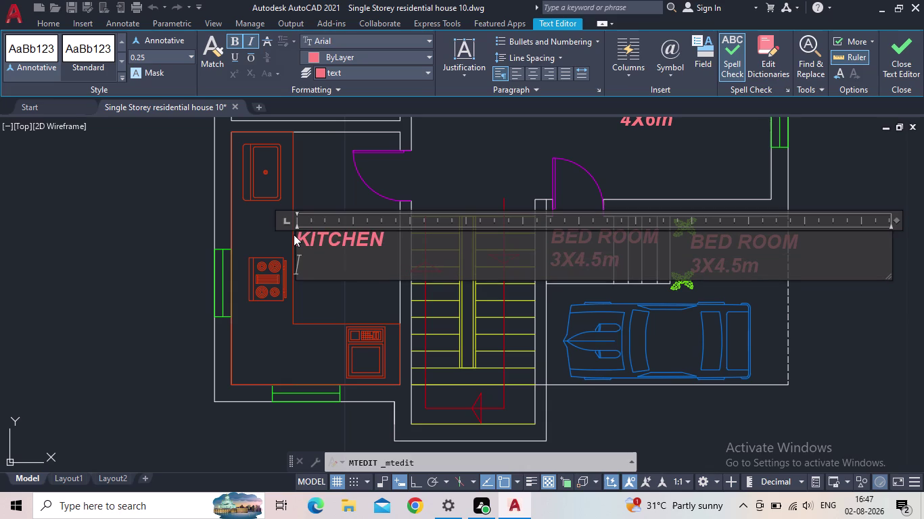
text(3X4)
text(.5)
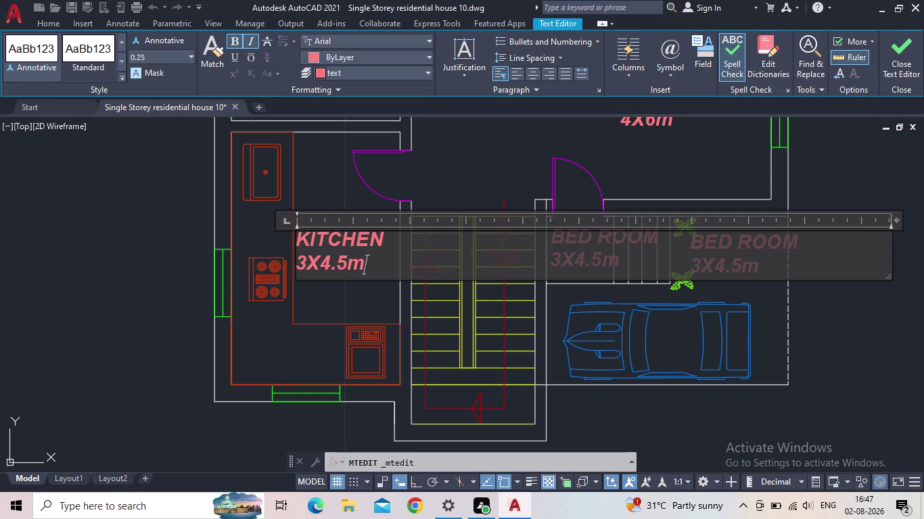
click(910, 60)
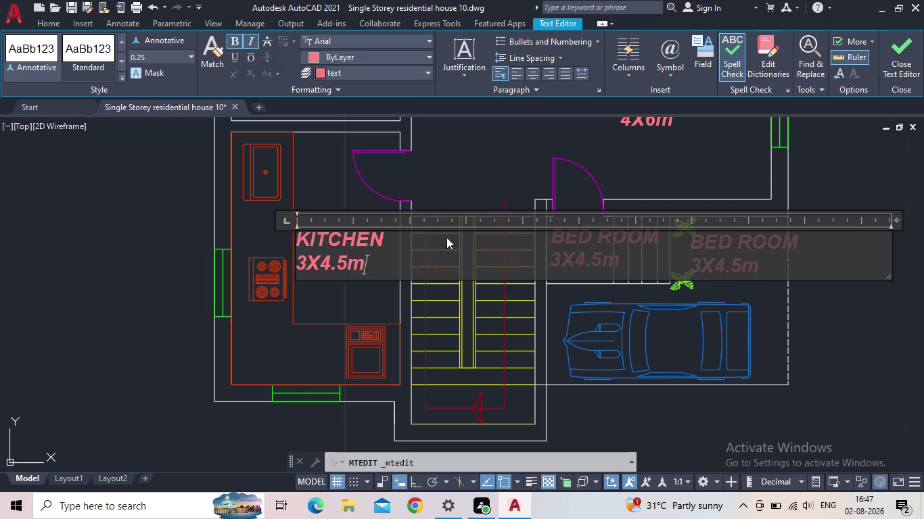
click(315, 241)
click(299, 234)
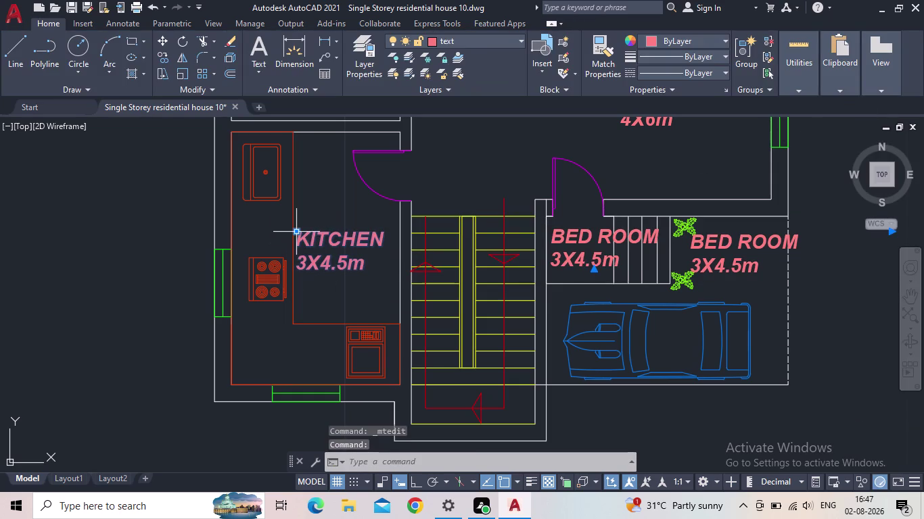
Reposition the KITCHEN label inside the kitchen by its grip.
scroll(up, 3)
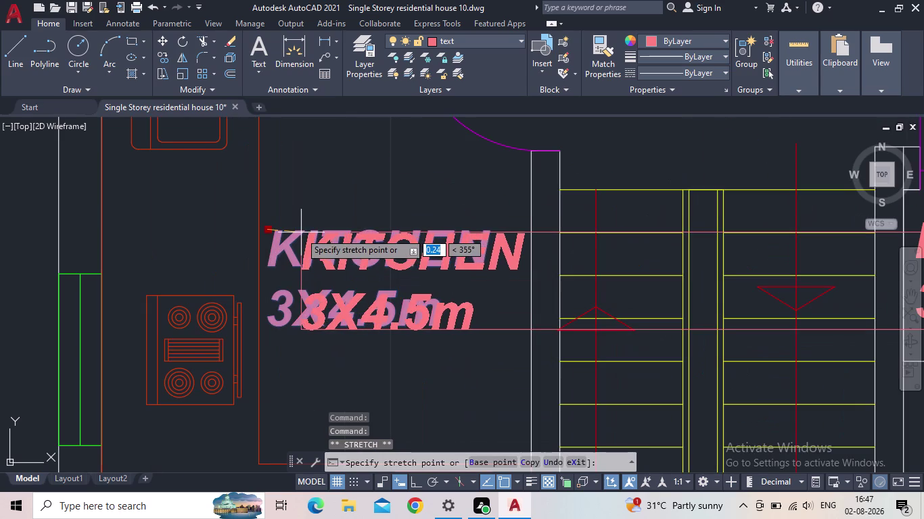
click(293, 234)
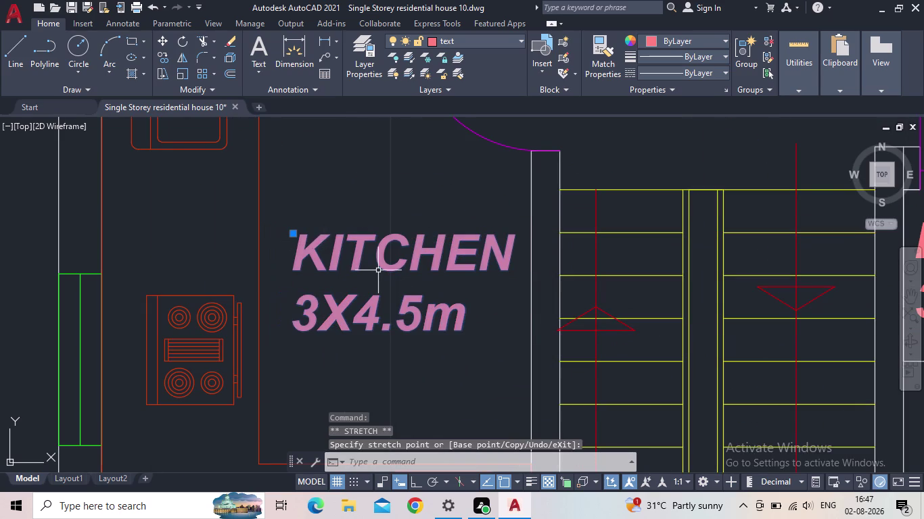
key(Escape)
scroll(down, 3)
scroll(down, 3)
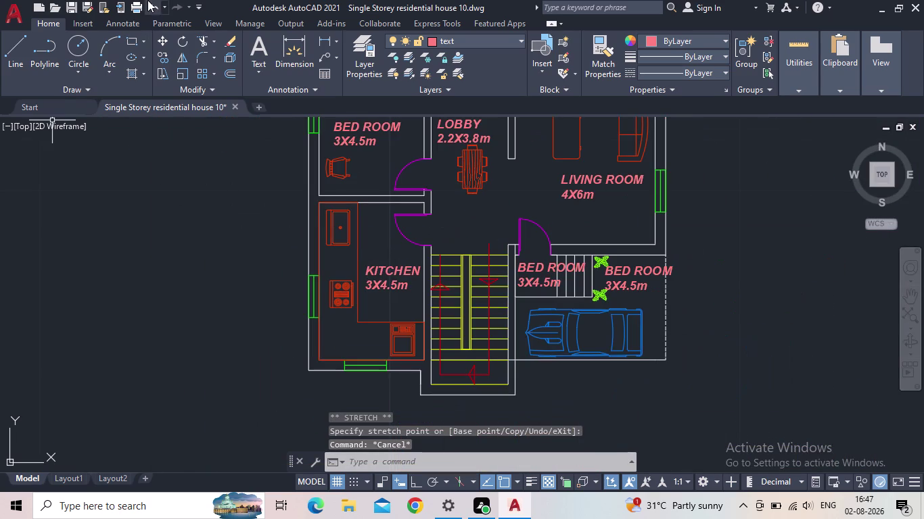
Save the drawing from the Quick Access Toolbar.
click(73, 7)
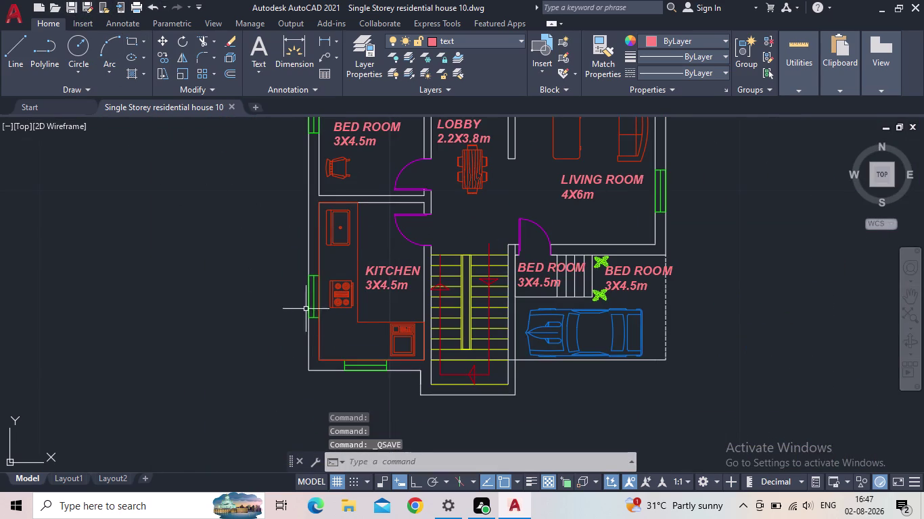
middle_drag(344, 290, 283, 310)
scroll(up, 3)
Select all text of the lower-right BED ROOM label for editing.
scroll(down, 3)
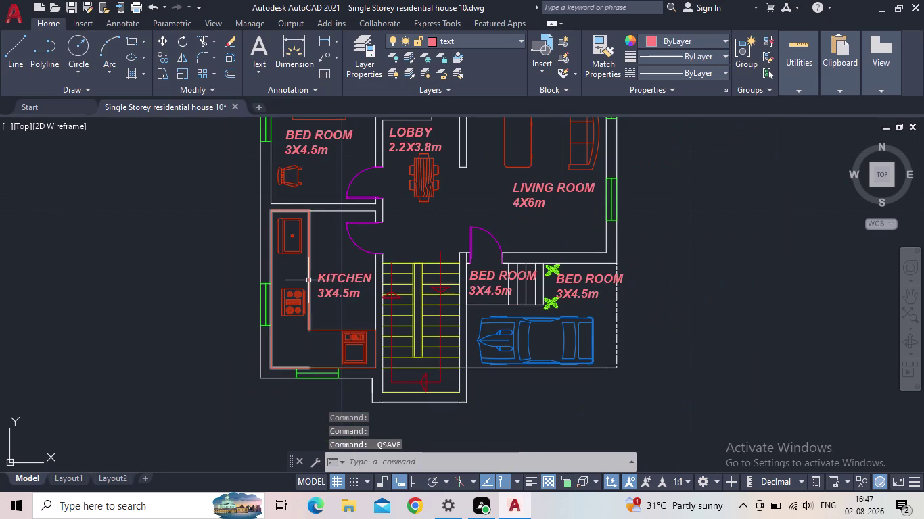
middle_drag(329, 270, 178, 359)
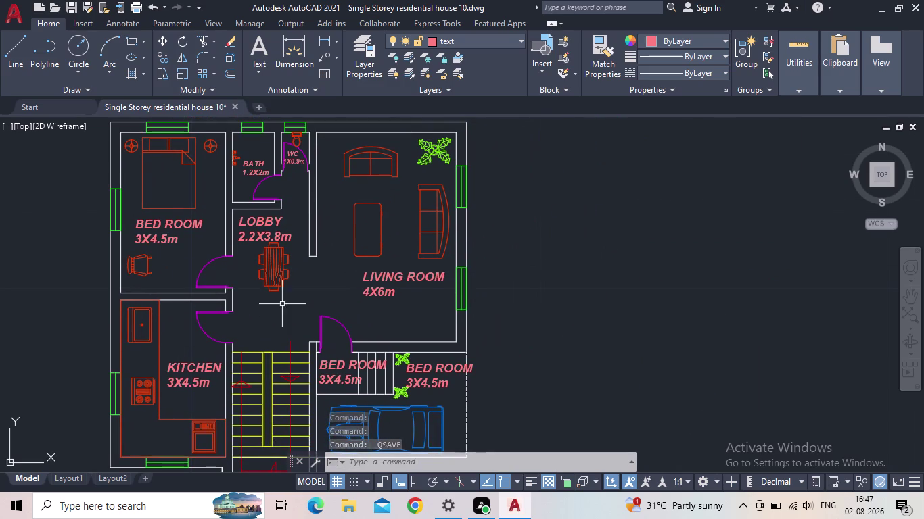
middle_drag(279, 309, 280, 279)
click(447, 340)
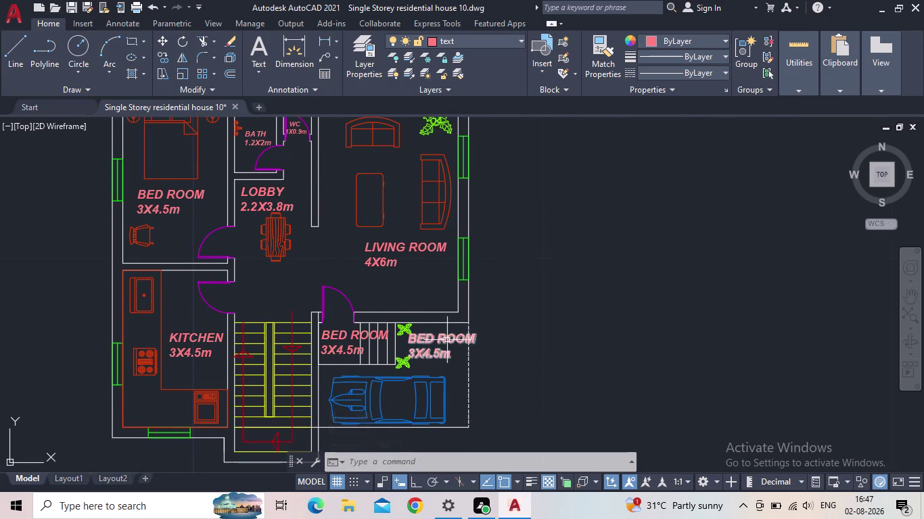
double_click(449, 340)
drag(477, 357, 401, 332)
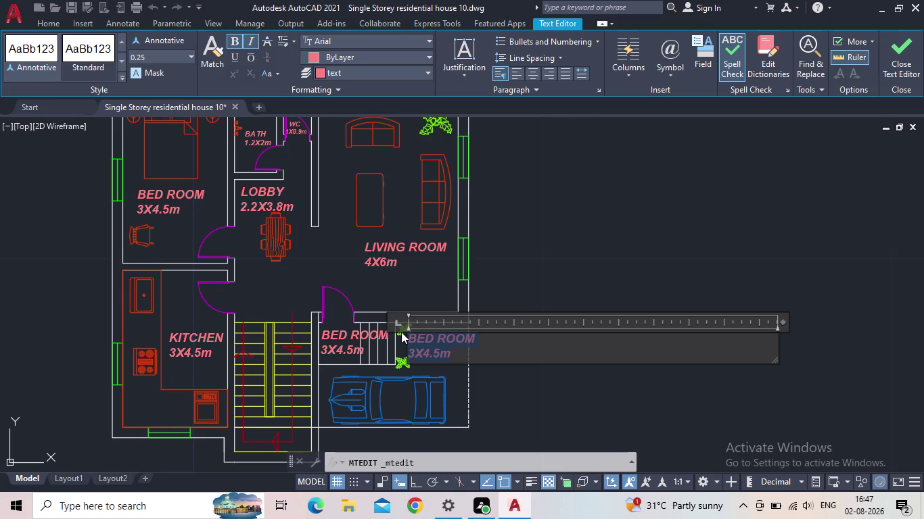
Retype the label as PARKING over 4X3m, close the editor and zoom in.
text(PAR)
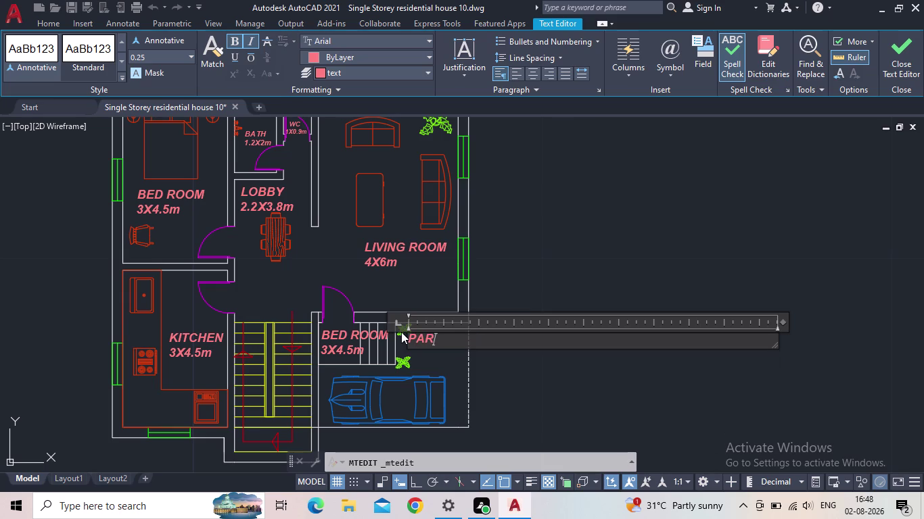
text(KING)
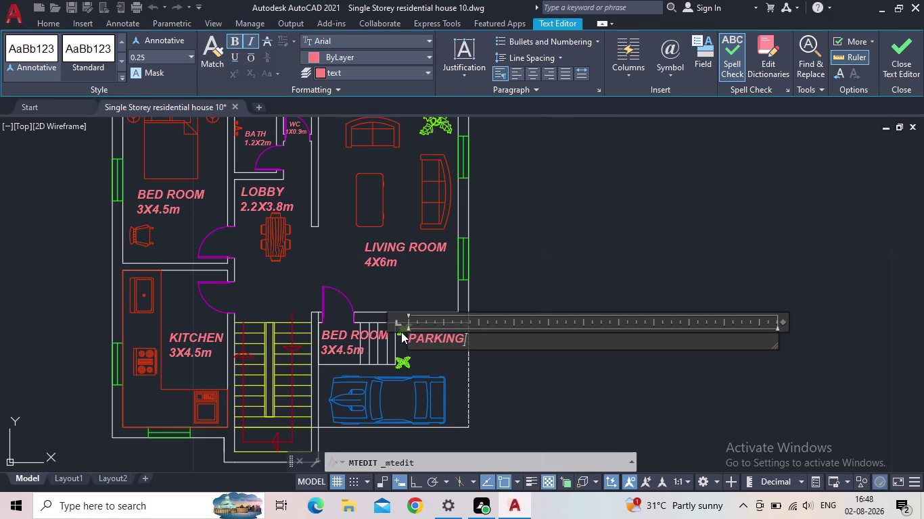
key(Return)
text(4)
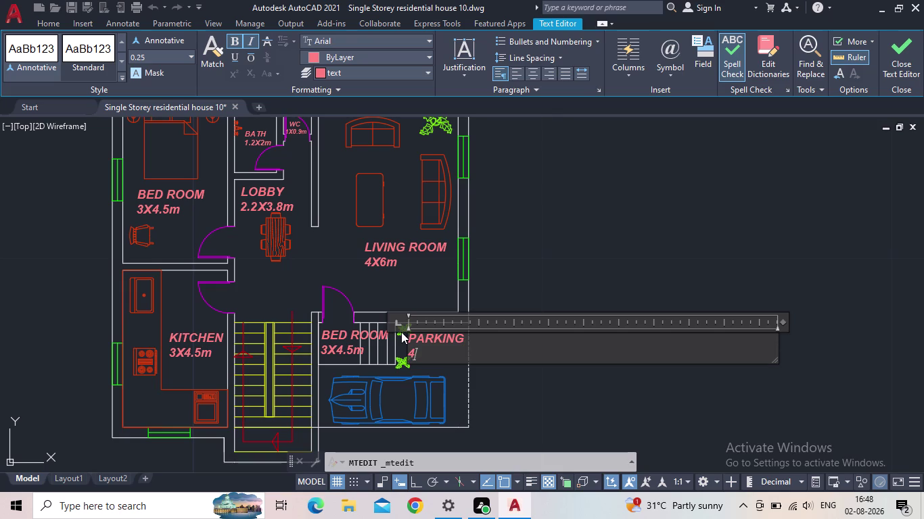
text(X3)
click(902, 67)
scroll(up, 3)
scroll(up, 3)
scroll(up, 3)
middle_drag(424, 333, 428, 332)
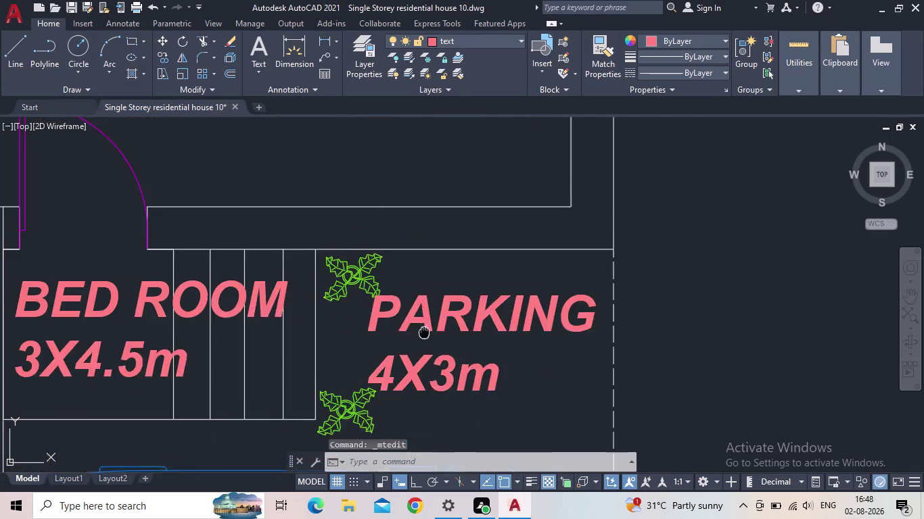
Scale the PARKING label down with the SC command.
middle_drag(429, 331, 502, 294)
click(500, 279)
key(s)
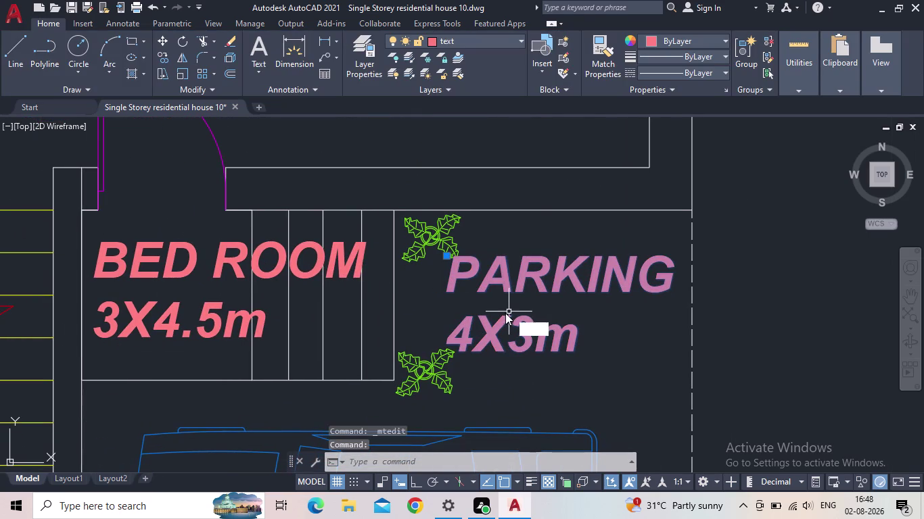
key(c)
key(space)
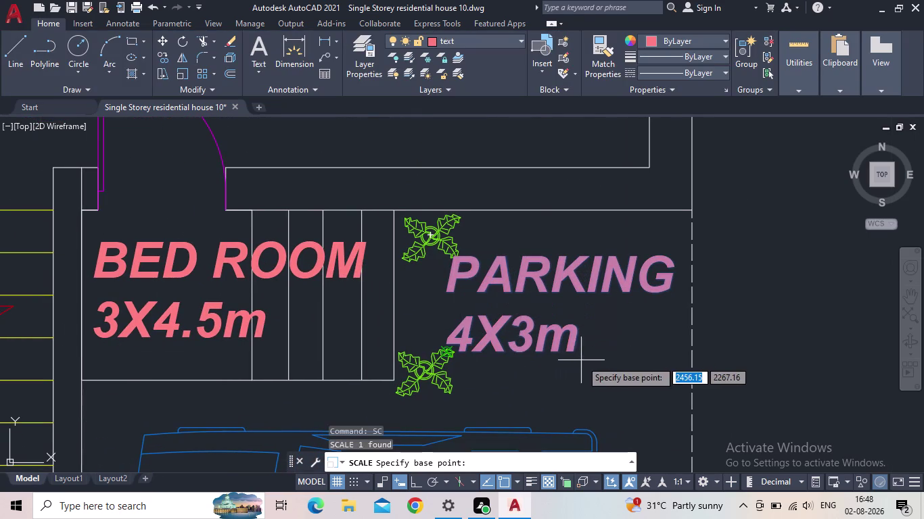
click(445, 348)
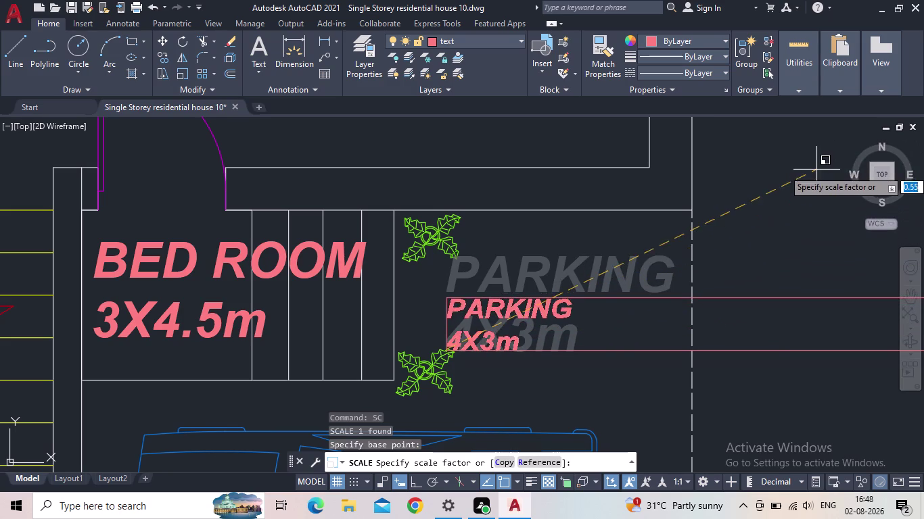
click(413, 480)
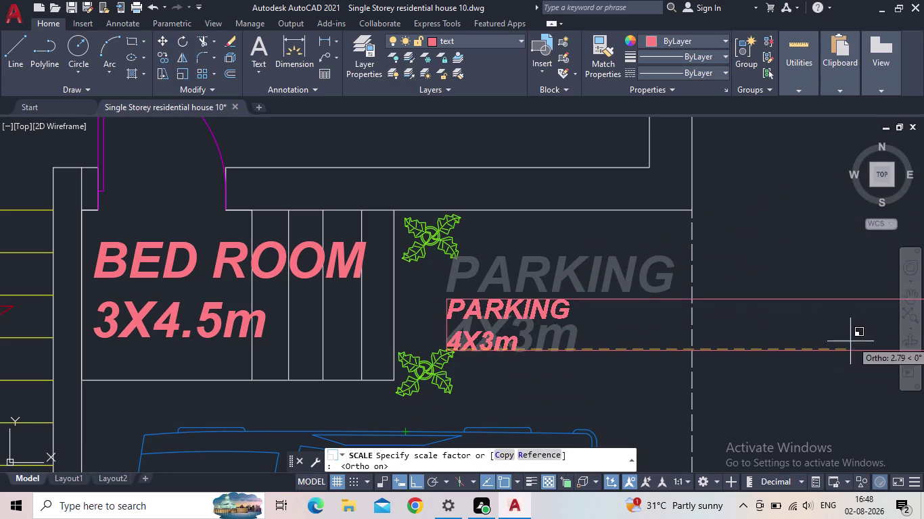
click(887, 337)
Move the shrunk PARKING label into the parking area beside the car.
click(537, 305)
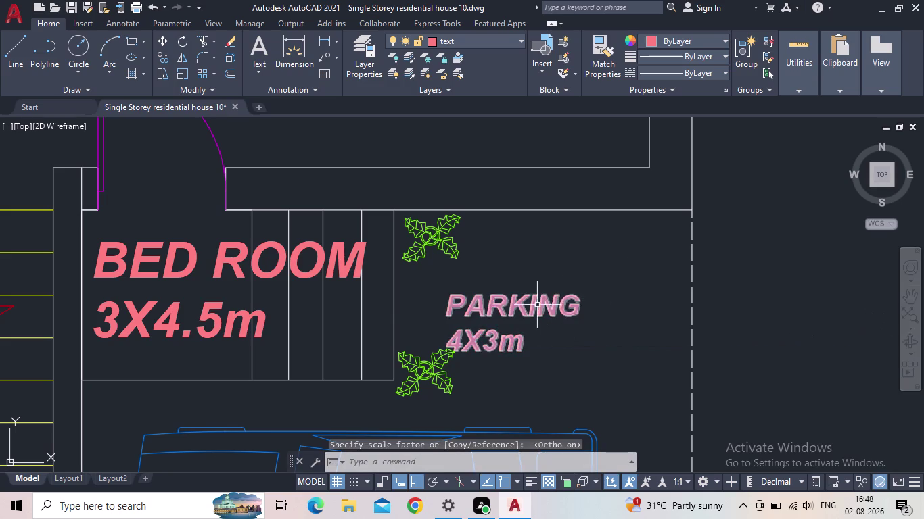
click(447, 293)
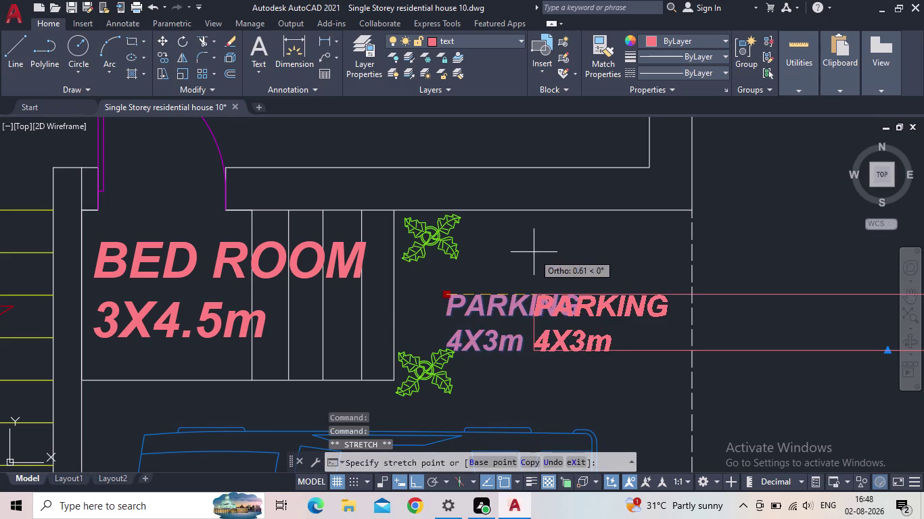
click(415, 482)
click(500, 272)
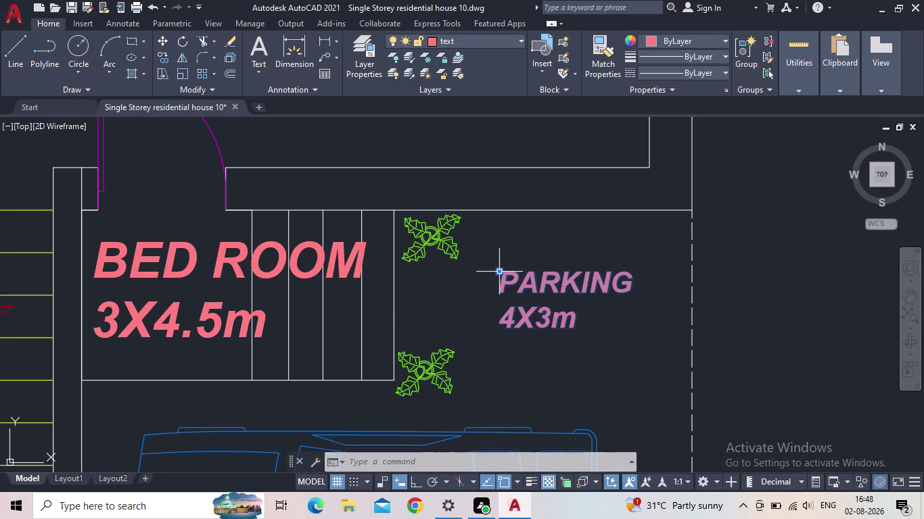
key(Escape)
scroll(down, 3)
middle_drag(478, 387, 434, 296)
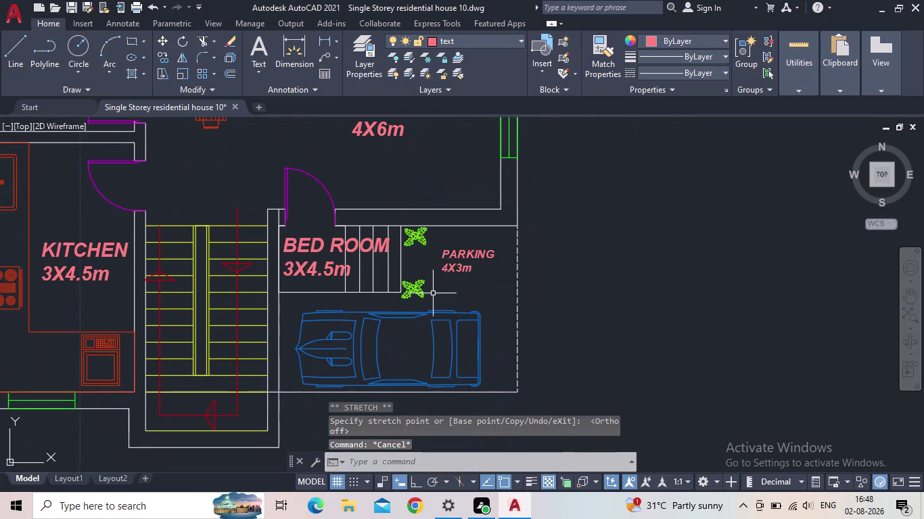
scroll(up, 3)
scroll(down, 3)
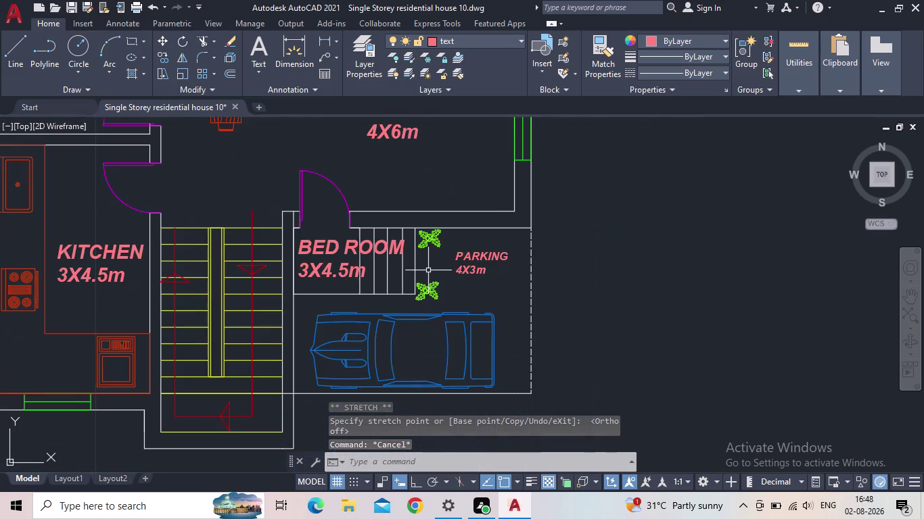
middle_drag(428, 270, 449, 307)
Replace the stair-side label's first line with VER.
click(349, 276)
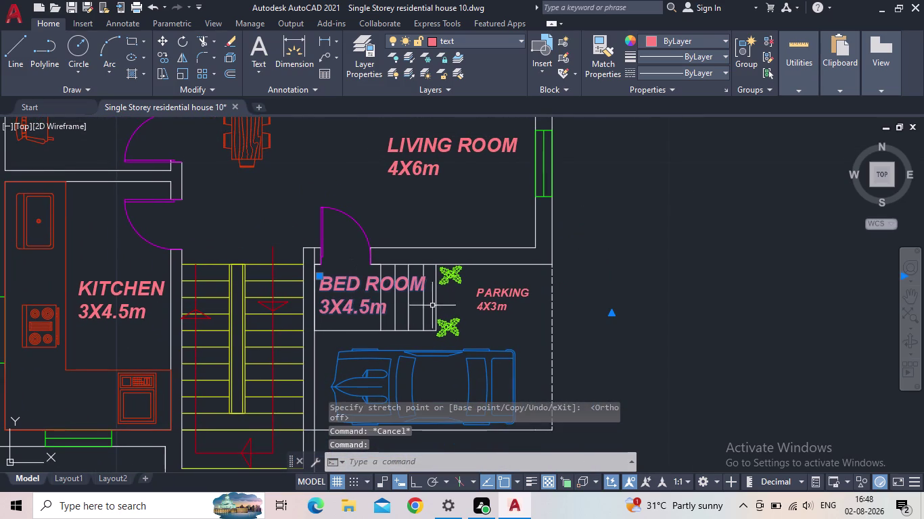
double_click(376, 290)
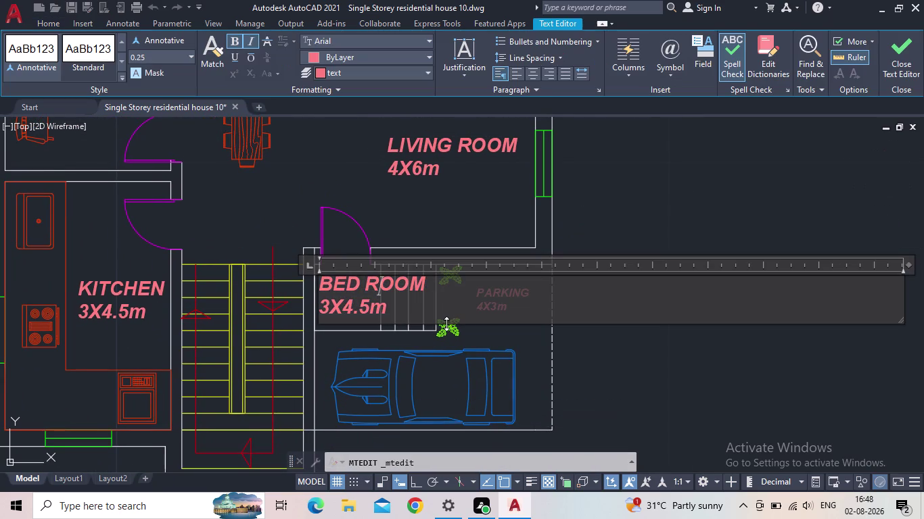
drag(424, 319, 308, 284)
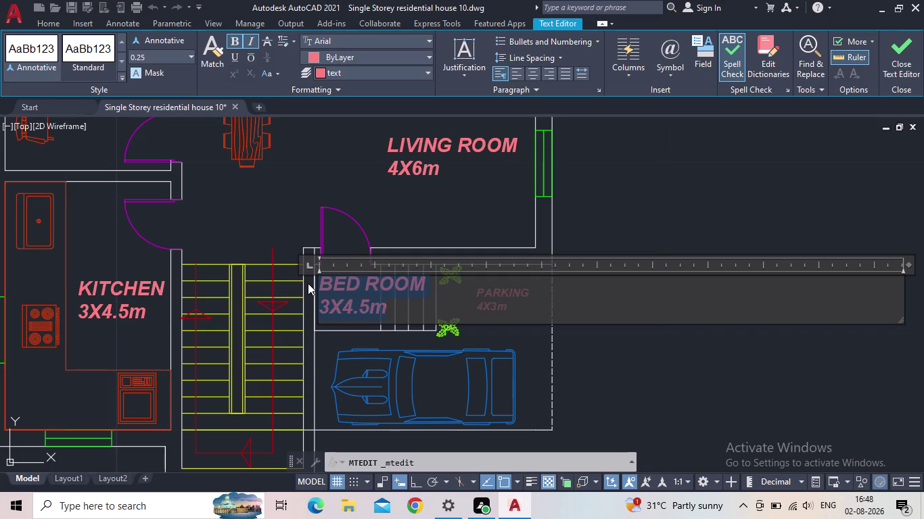
text(ver)
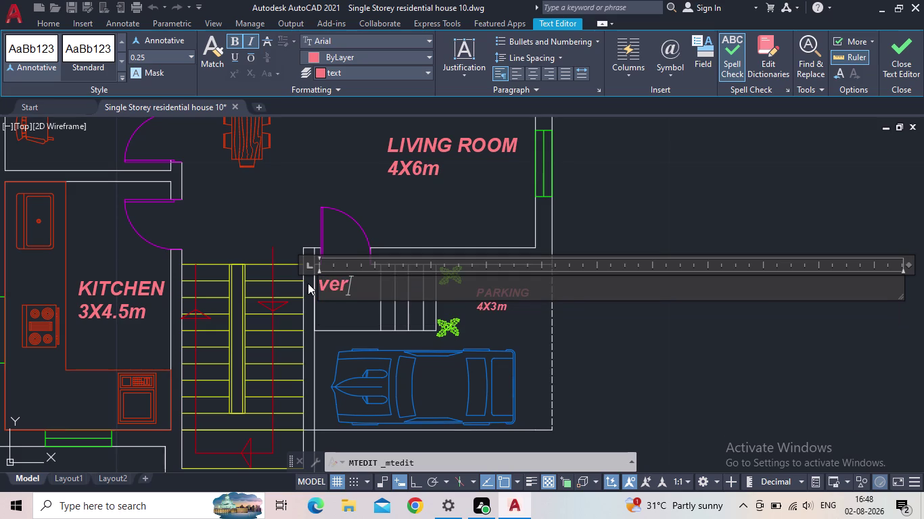
key(BackSpace)
key(BackSpace)
key(BackSpace)
key(v)
text(ER)
key(period)
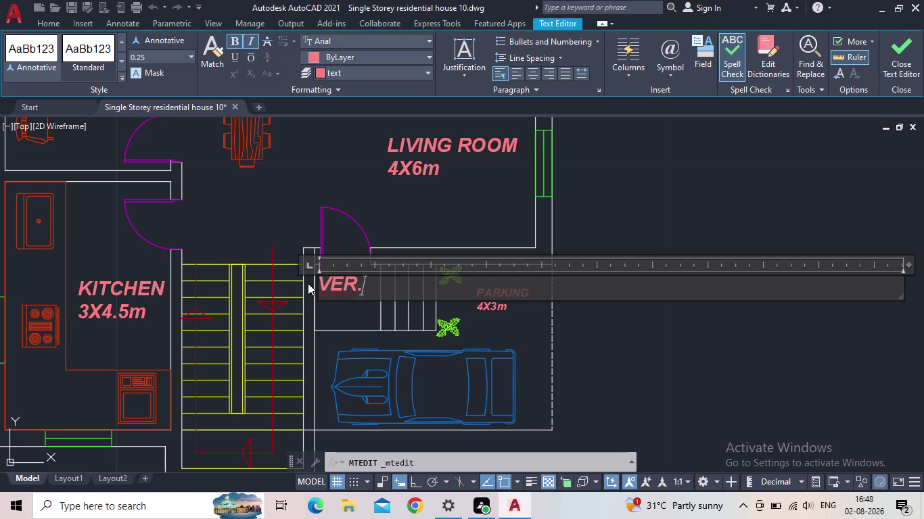
Add the size line 1.2X1.2m and close the text editor.
key(Return)
text(1)
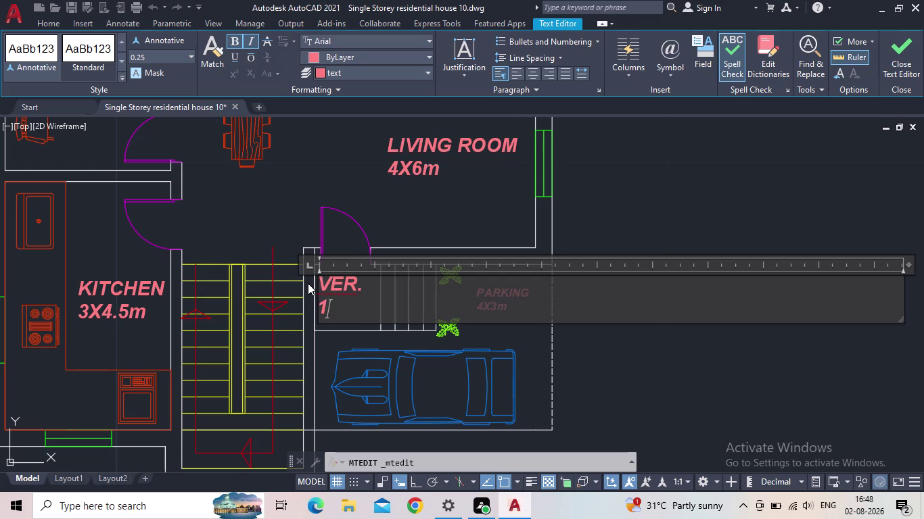
text(.2)
key(x)
text(1.2)
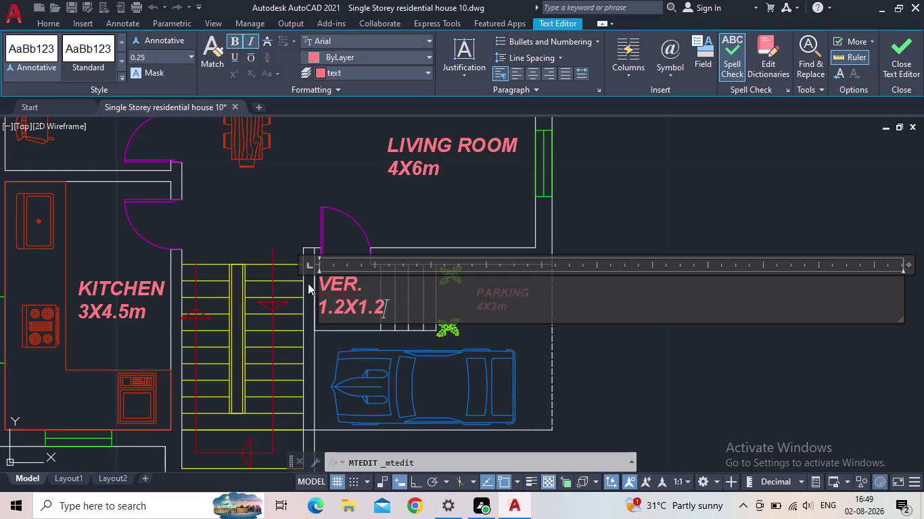
key(m)
key(Return)
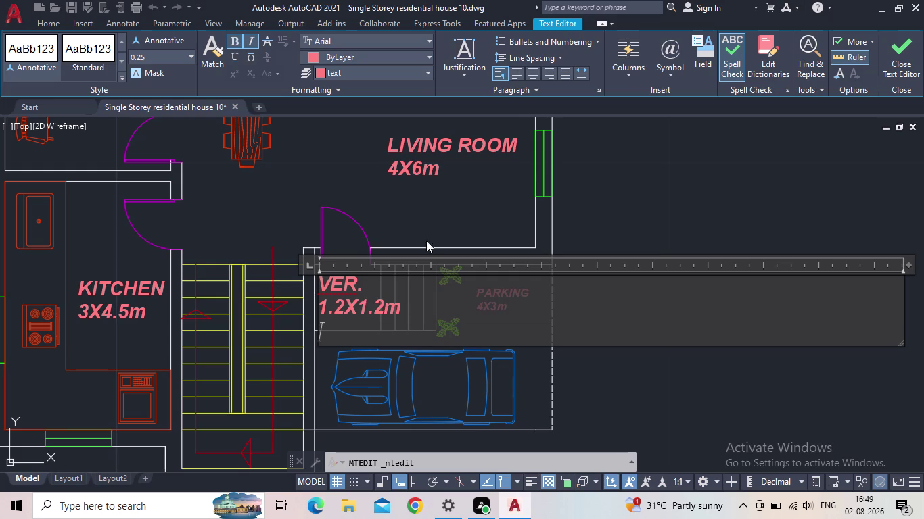
click(903, 69)
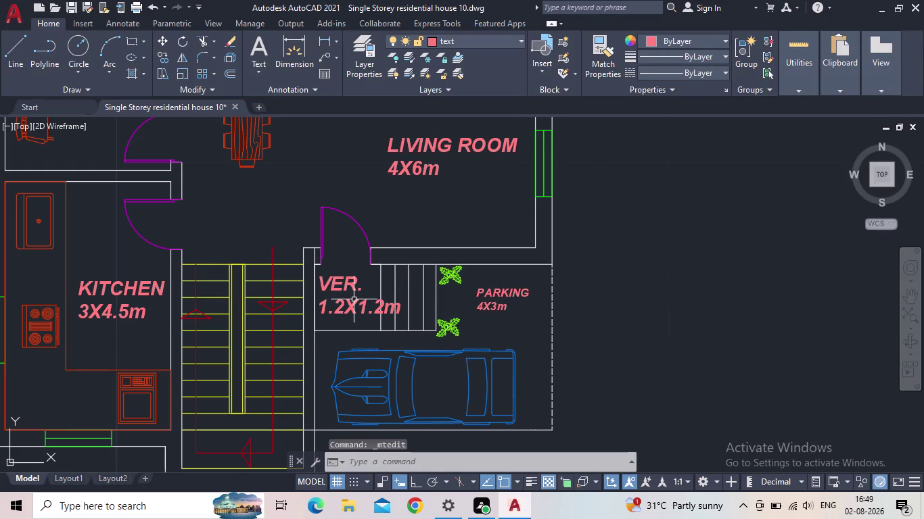
Shrink the VER. 1.2X1.2m label with the SC command.
click(352, 299)
click(330, 308)
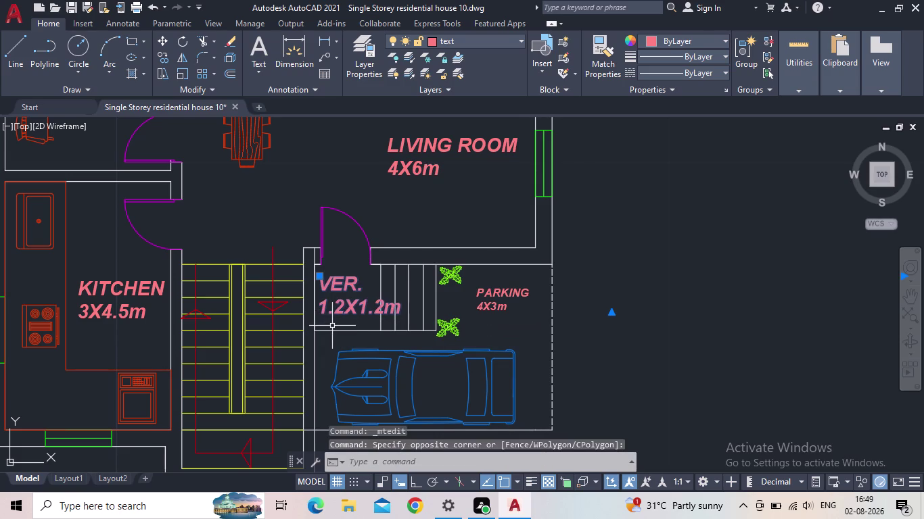
key(s)
text(c)
key(space)
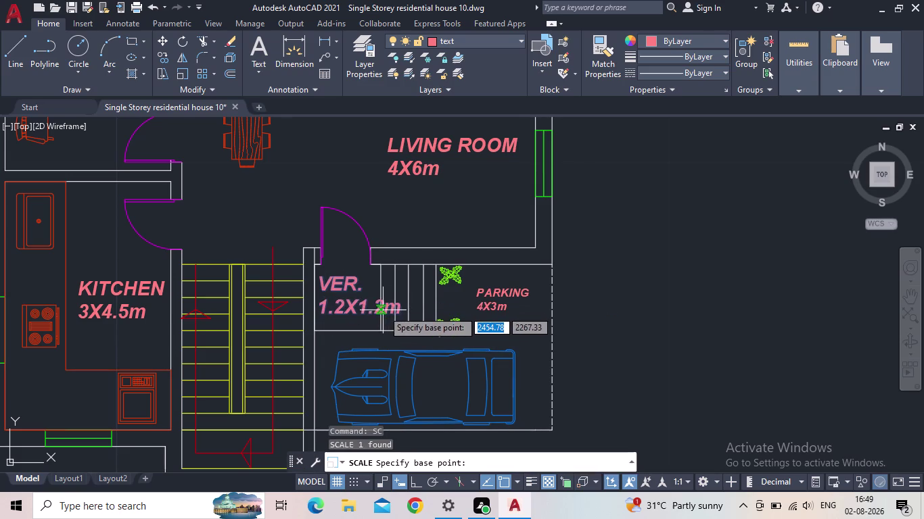
click(321, 275)
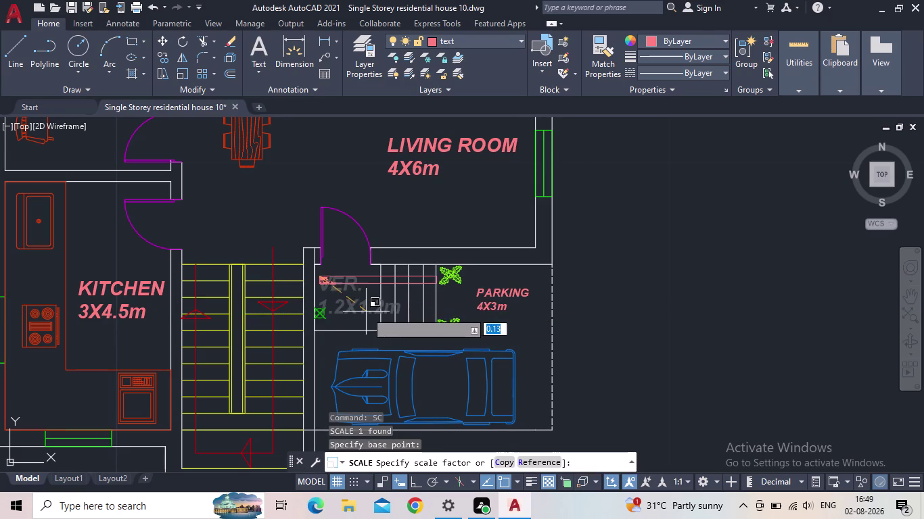
click(518, 351)
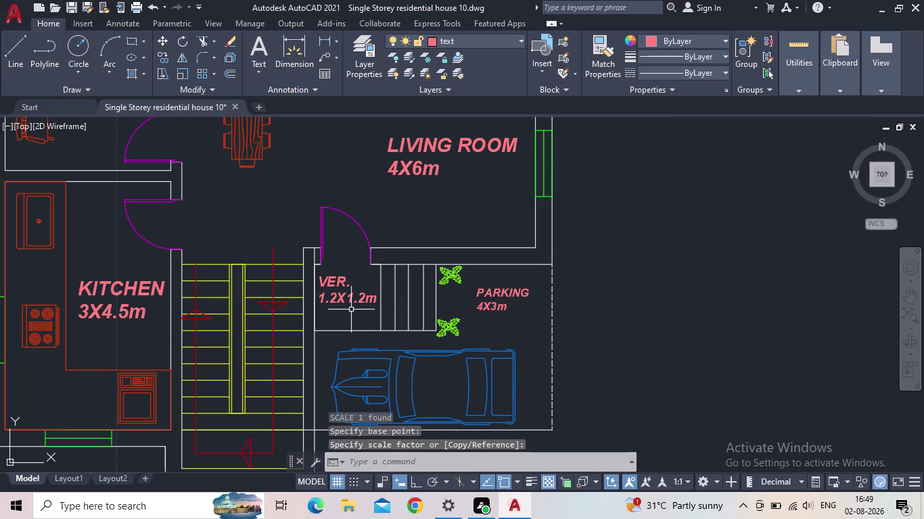
key(Escape)
Move the shrunken VER. label into place beside the stairs.
click(341, 299)
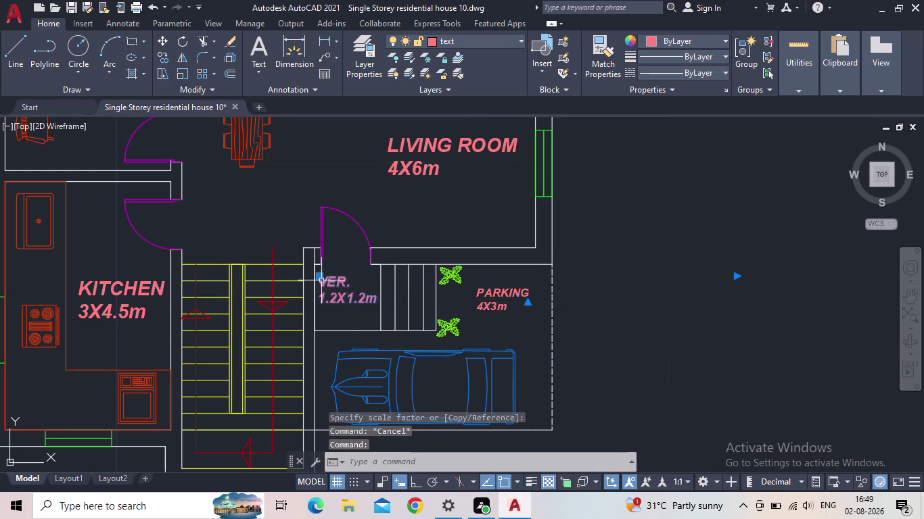
click(320, 279)
middle_drag(330, 301, 332, 282)
scroll(up, 3)
scroll(up, 3)
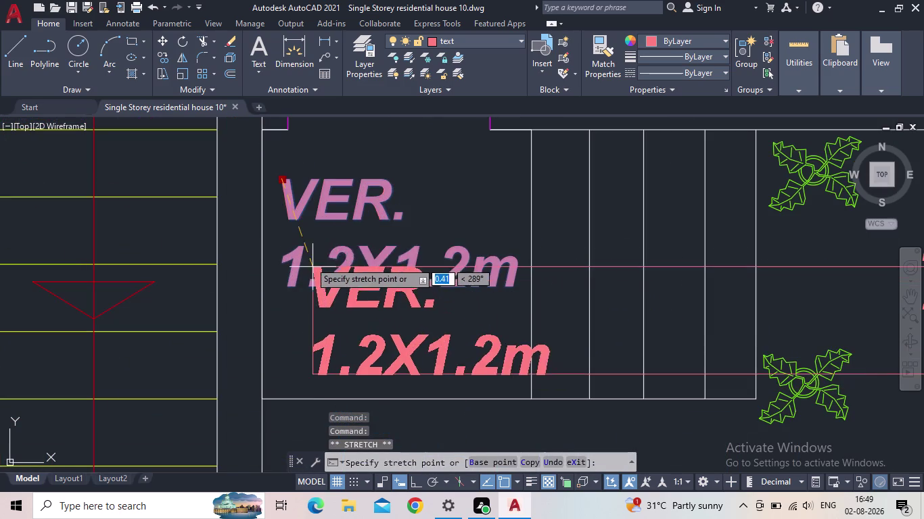
click(284, 228)
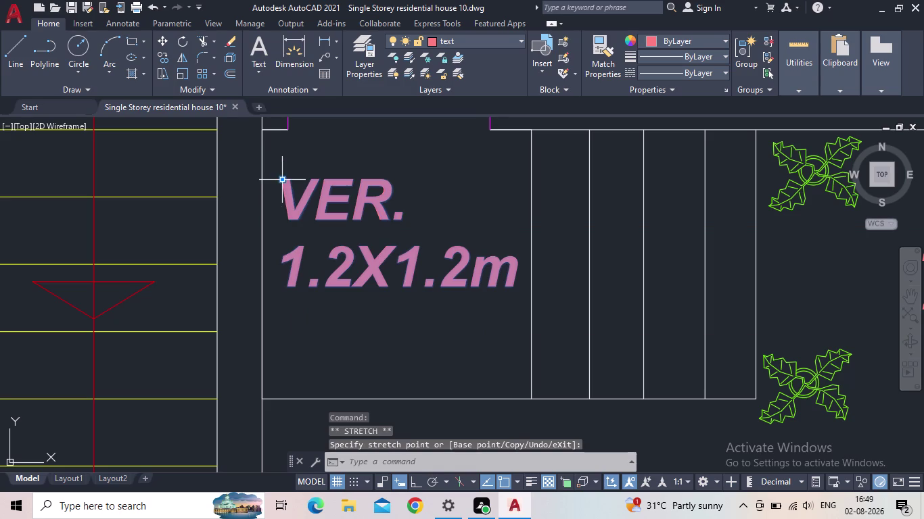
click(281, 180)
click(284, 218)
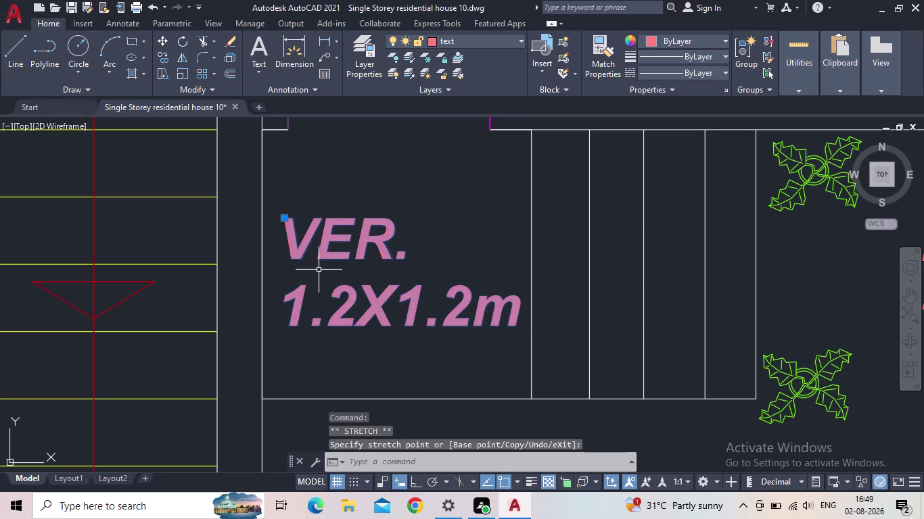
key(Escape)
Save the drawing and zoom out to show the whole floor plan.
scroll(down, 3)
middle_click(325, 271)
scroll(up, 3)
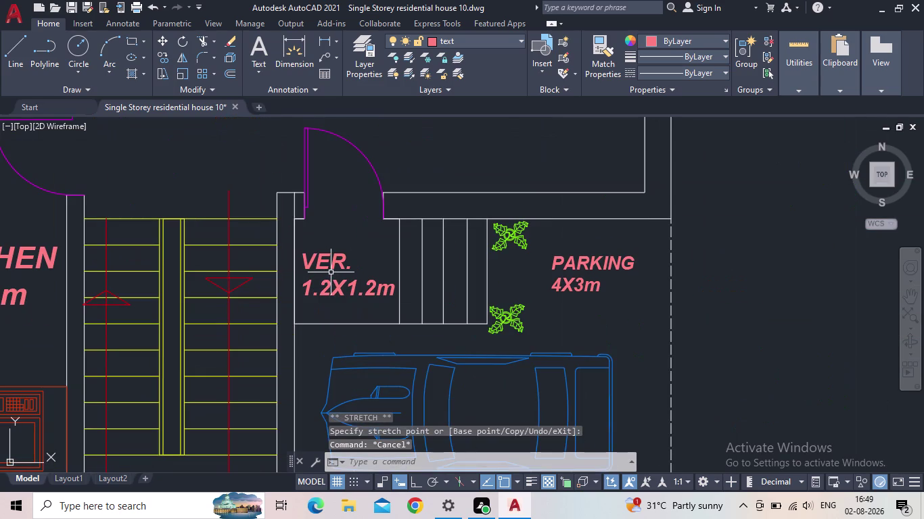
scroll(down, 3)
click(75, 11)
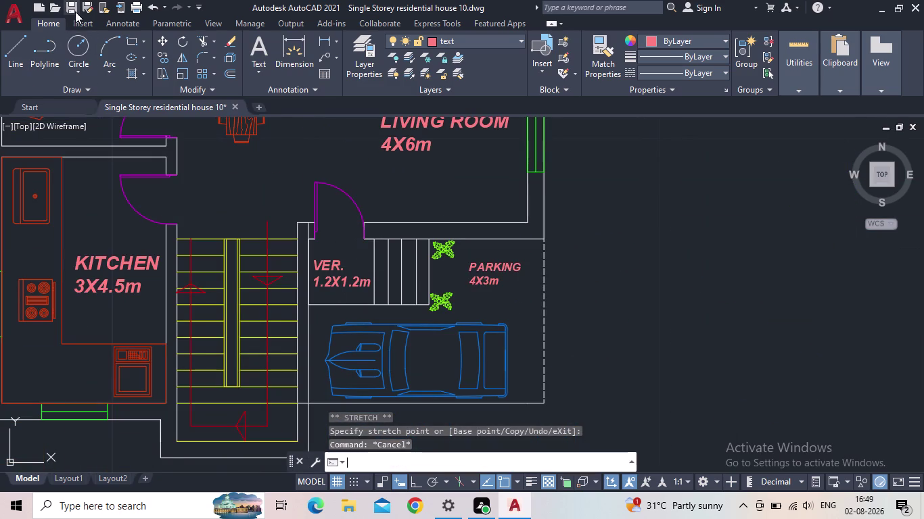
middle_drag(329, 266, 333, 302)
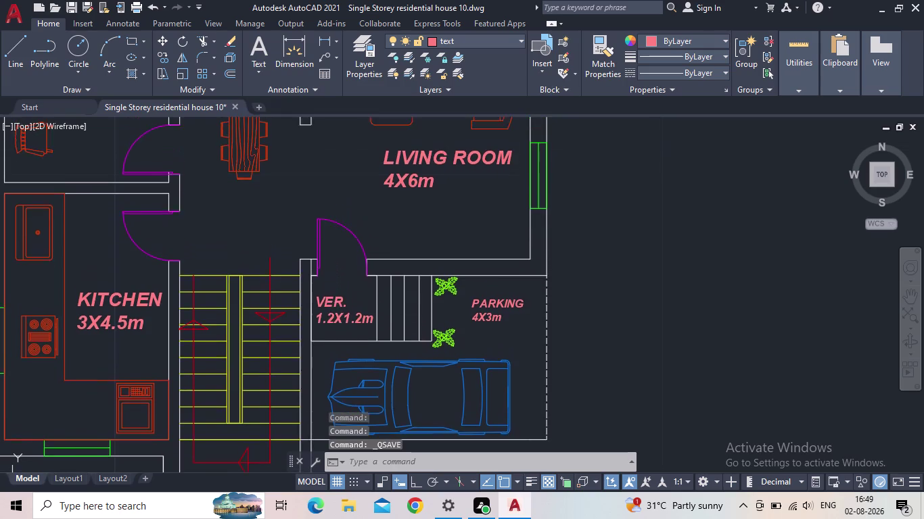
scroll(down, 3)
middle_click(319, 271)
scroll(up, 3)
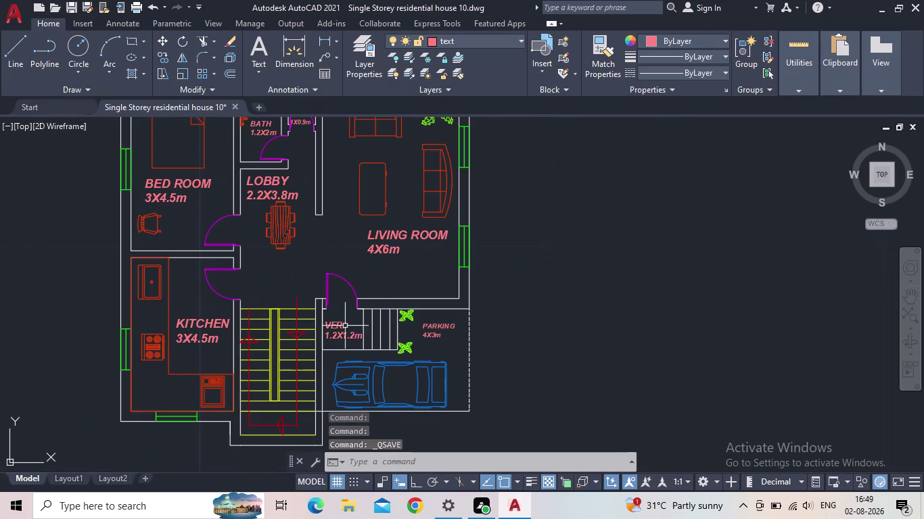
scroll(up, 3)
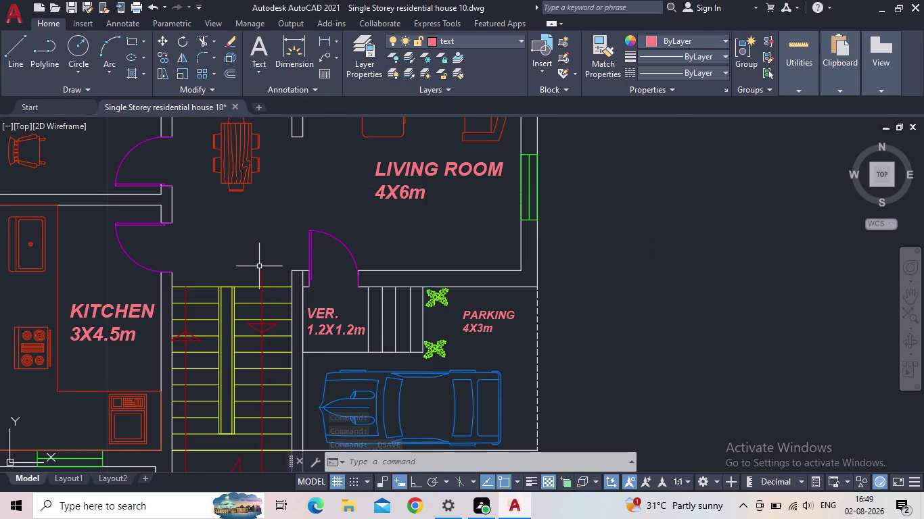
Place single-line 'UP' text by the staircase with zero rotation.
text(text)
key(Return)
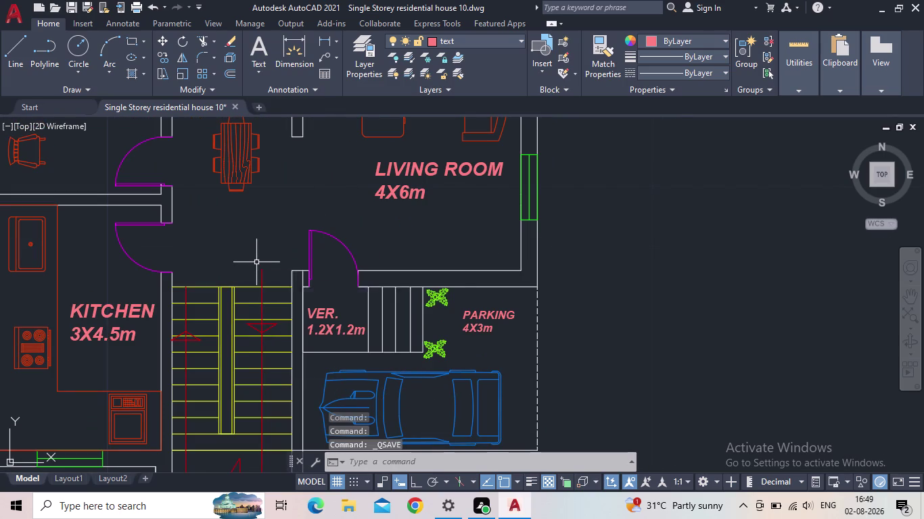
click(258, 236)
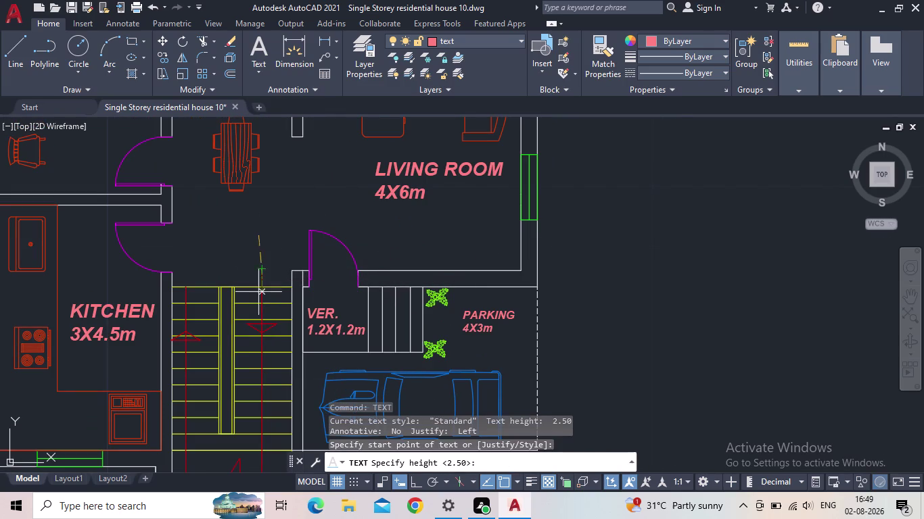
click(416, 480)
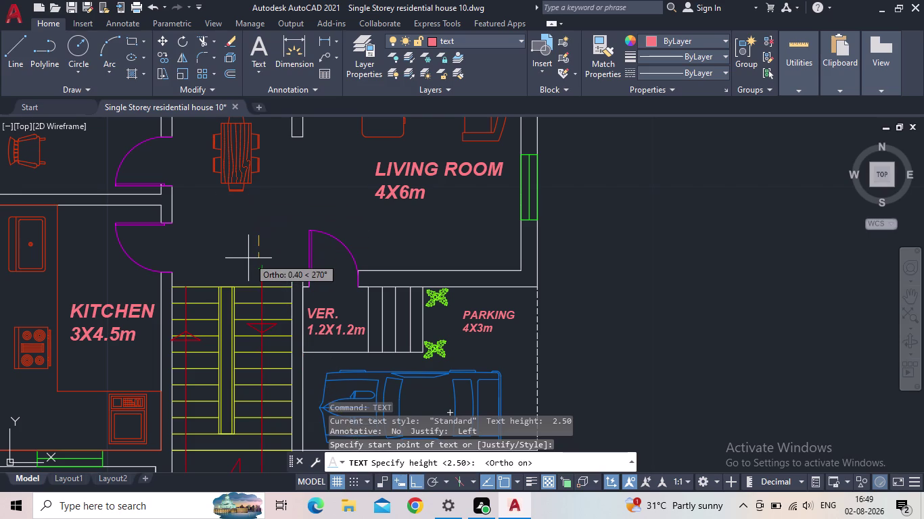
click(249, 262)
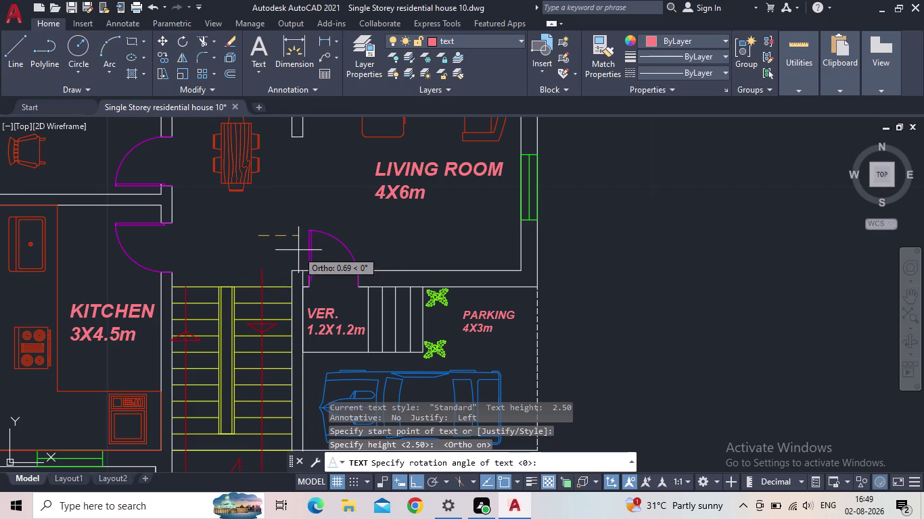
key(Return)
text(u)
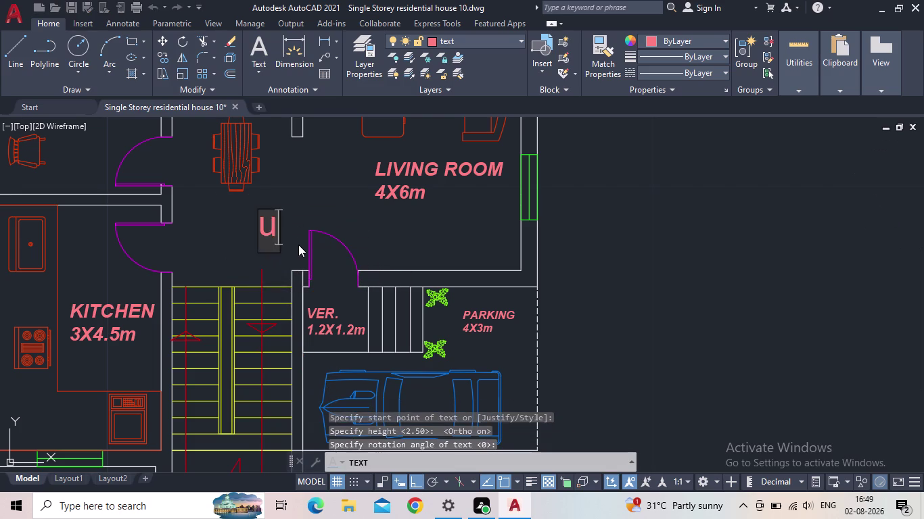
text(p)
key(BackSpace)
key(BackSpace)
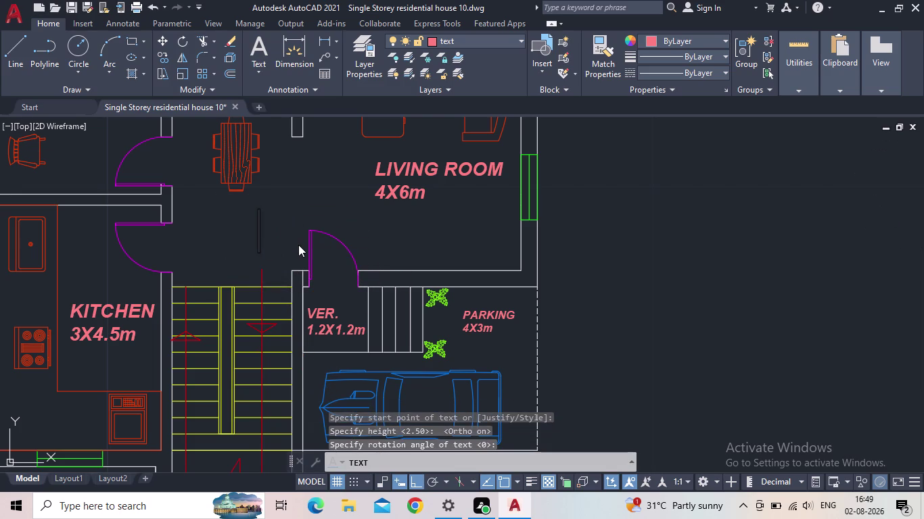
text(UP)
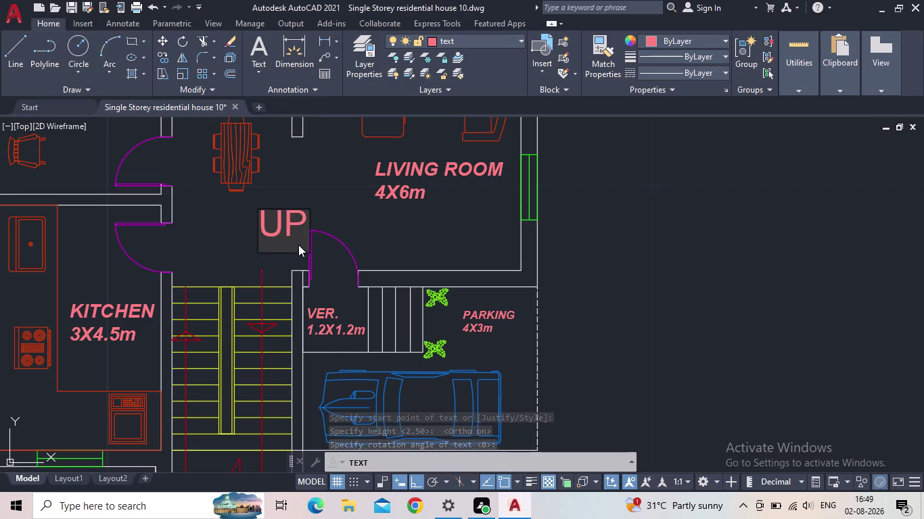
key(Return)
key(Return)
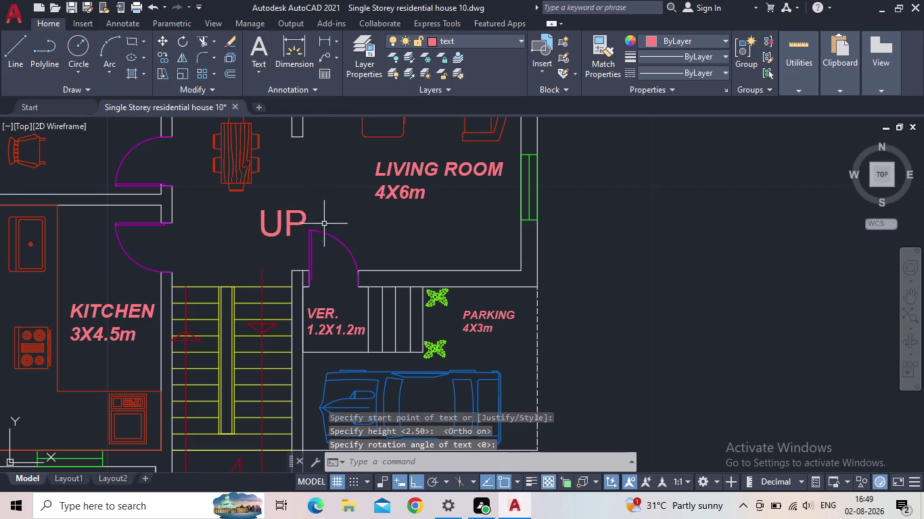
Move the UP label to just above the staircase.
click(291, 236)
click(257, 237)
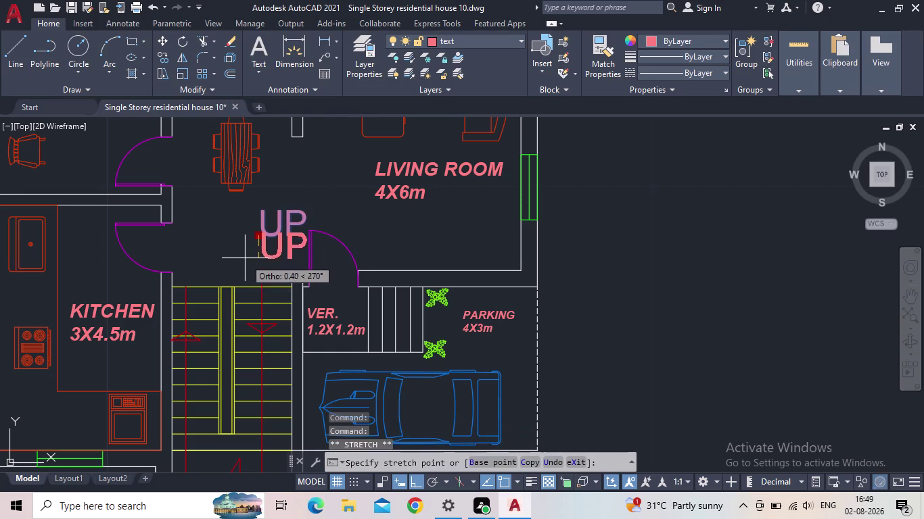
click(417, 481)
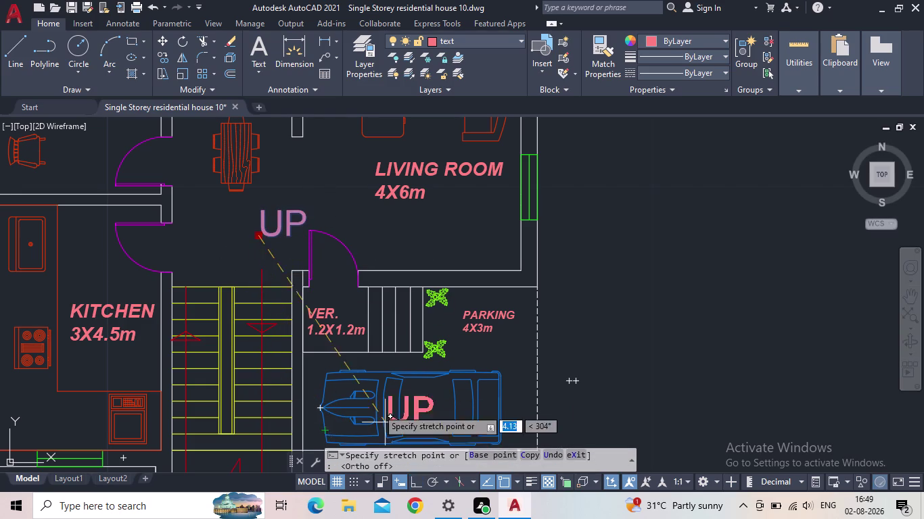
click(249, 268)
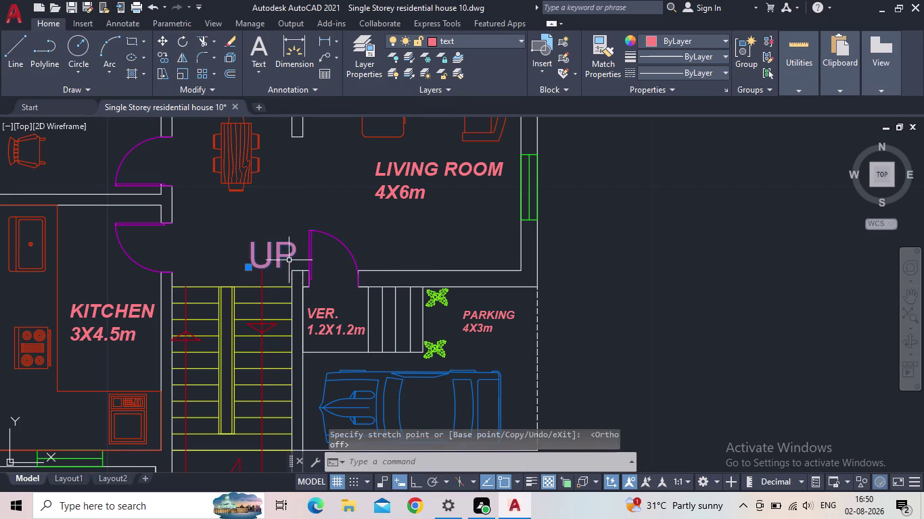
key(Escape)
scroll(down, 3)
middle_drag(317, 263, 292, 272)
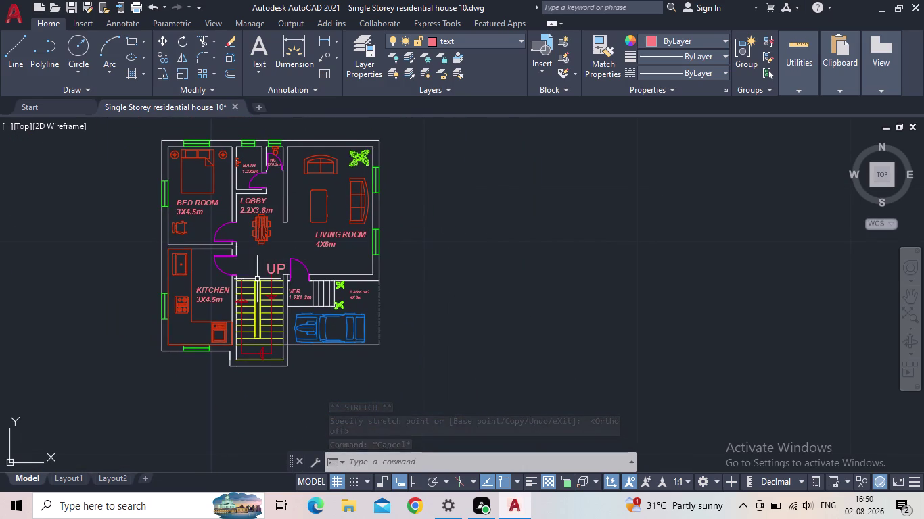
scroll(up, 3)
Scale the stair UP label down by a factor of about 0.57.
click(296, 258)
click(274, 229)
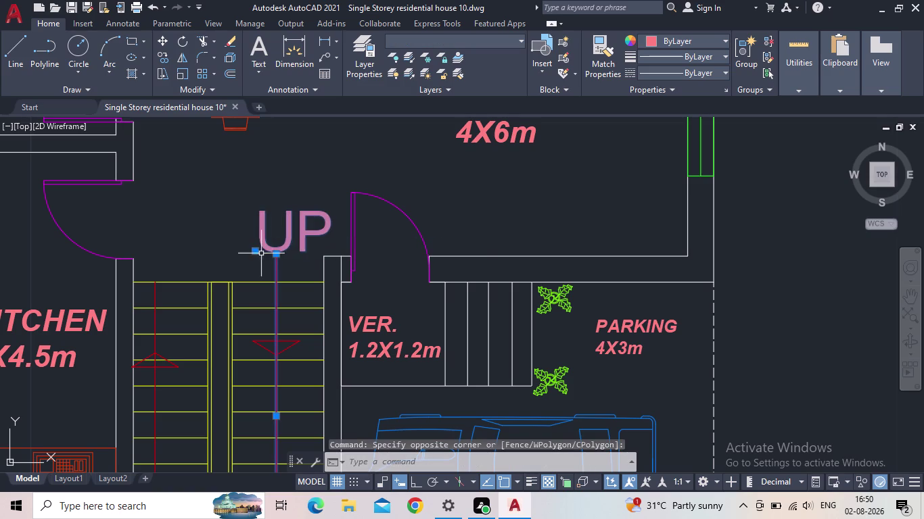
key(Escape)
click(298, 251)
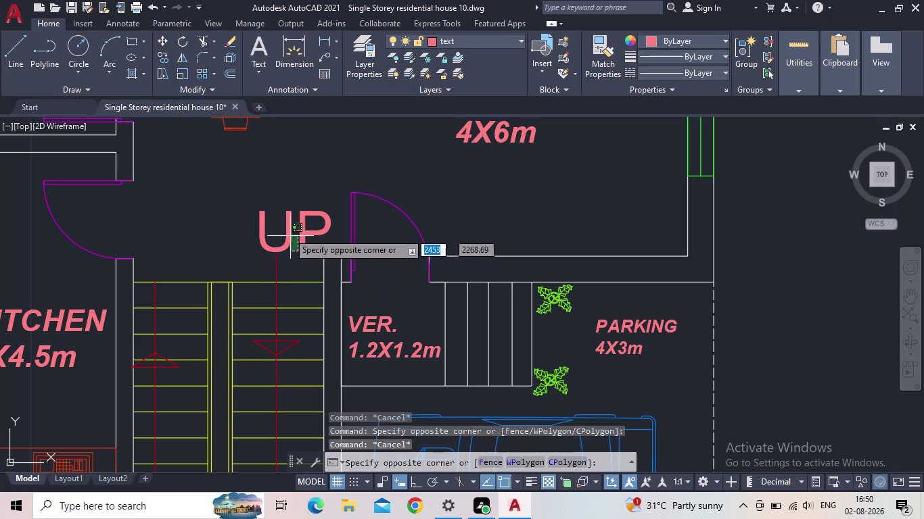
click(287, 230)
key(s)
key(c)
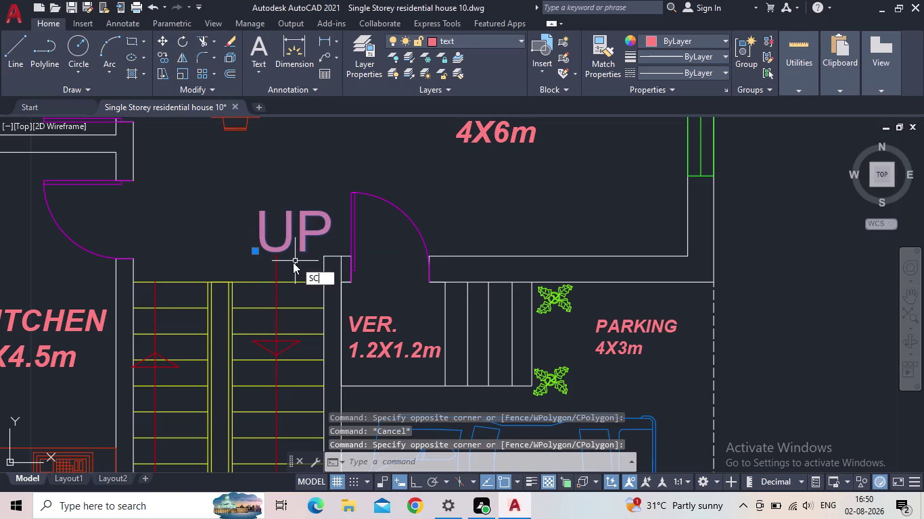
key(space)
click(254, 254)
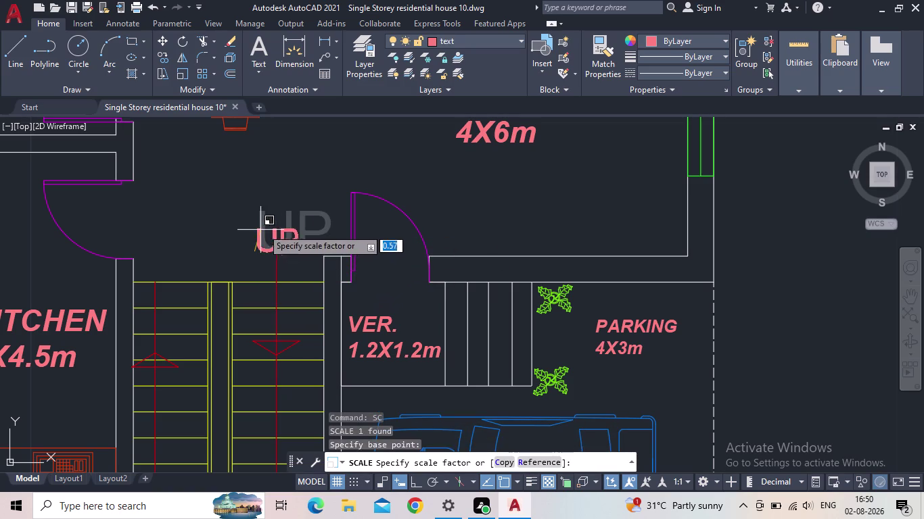
click(267, 232)
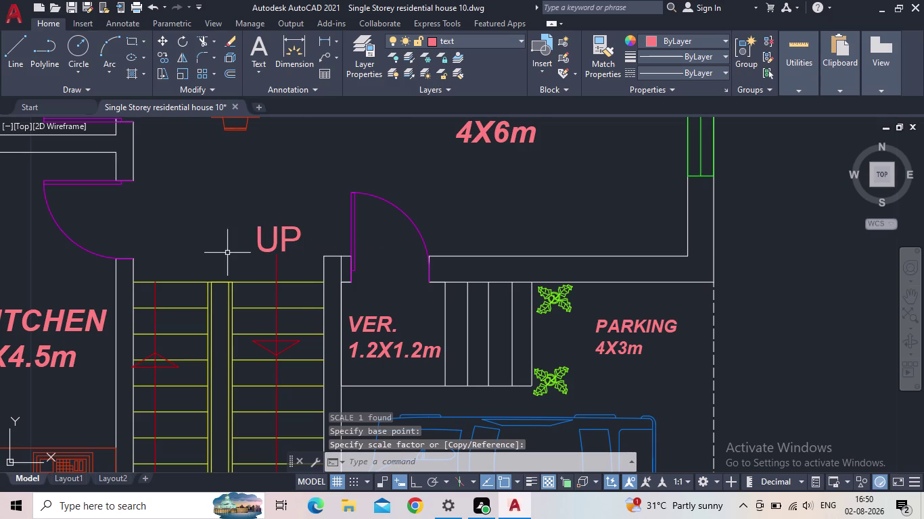
Save the drawing with the resized stair UP label.
scroll(down, 3)
middle_drag(228, 255, 192, 320)
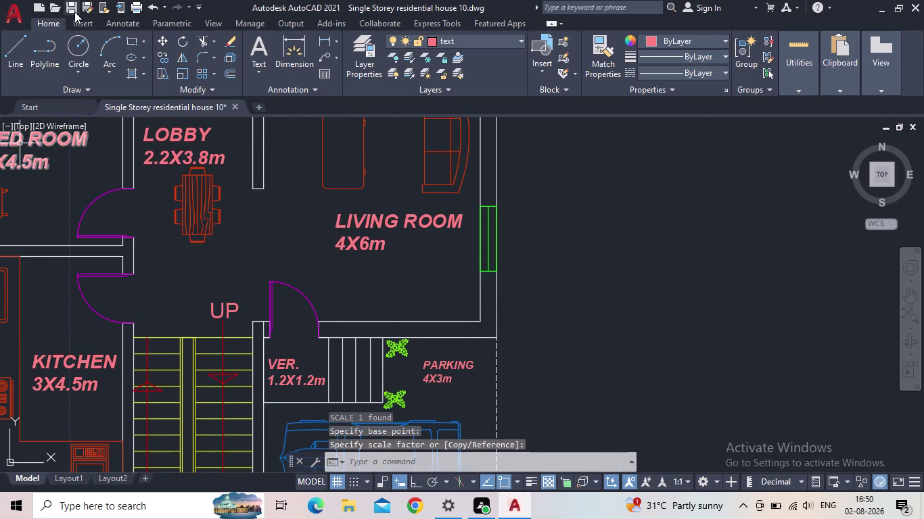
click(73, 9)
middle_drag(271, 270, 325, 225)
scroll(down, 3)
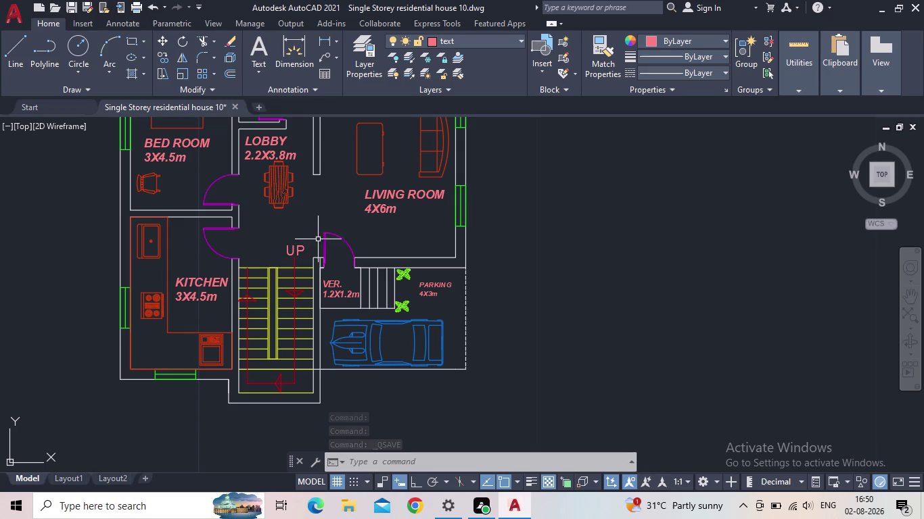
scroll(up, 3)
click(293, 250)
Copy the stair UP label into the parking area.
click(266, 229)
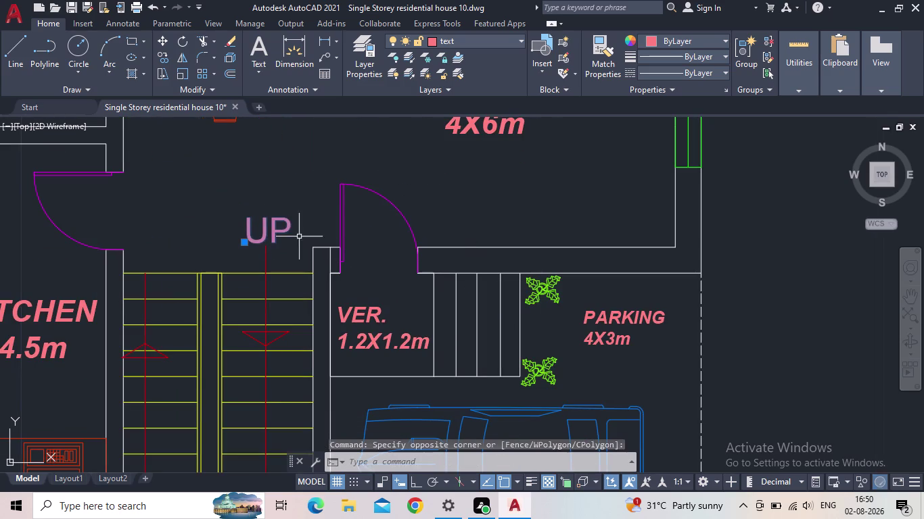
key(c)
key(o)
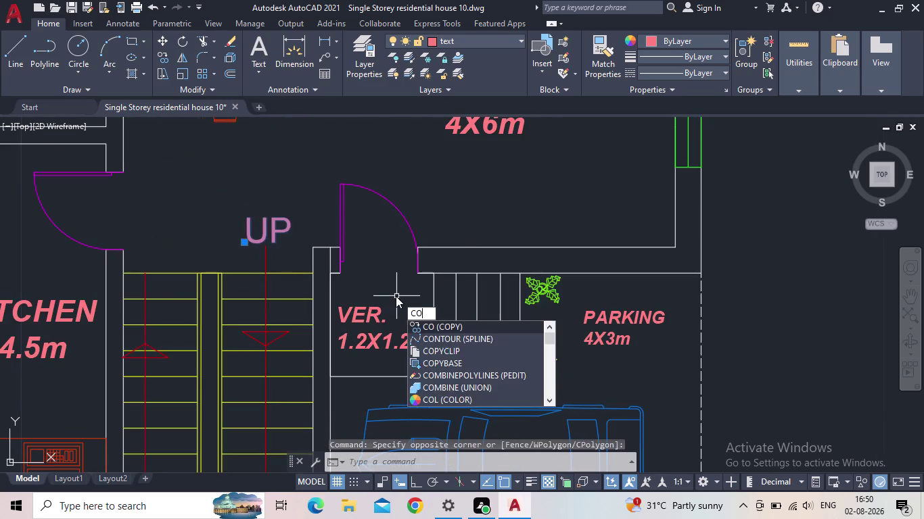
key(Return)
click(251, 239)
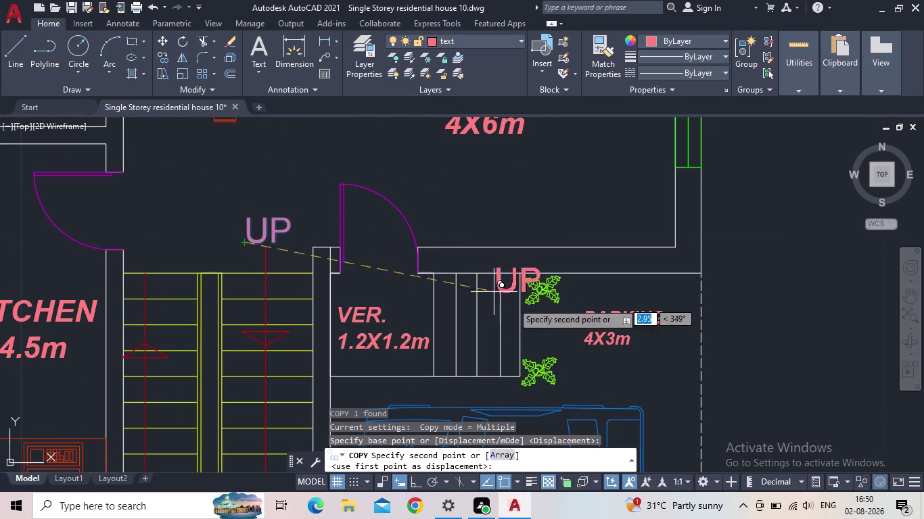
scroll(down, 3)
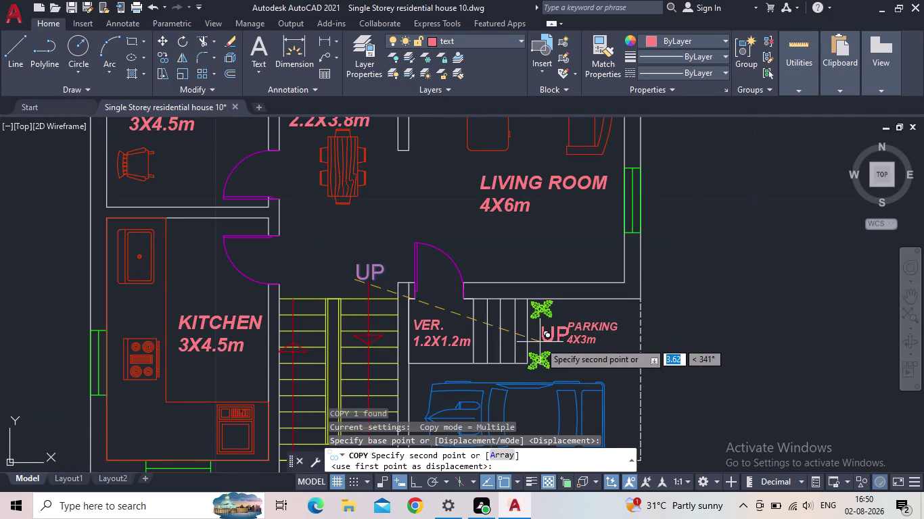
middle_drag(538, 343, 516, 335)
scroll(up, 3)
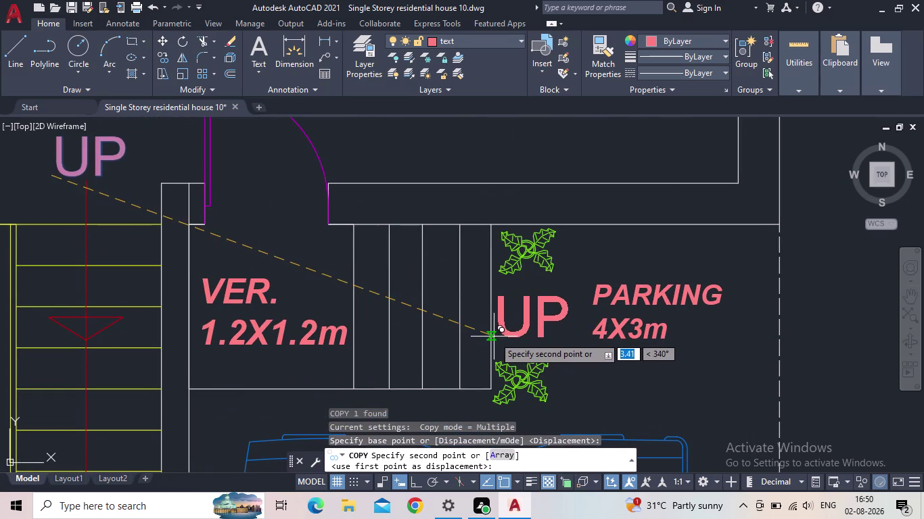
click(493, 337)
key(Escape)
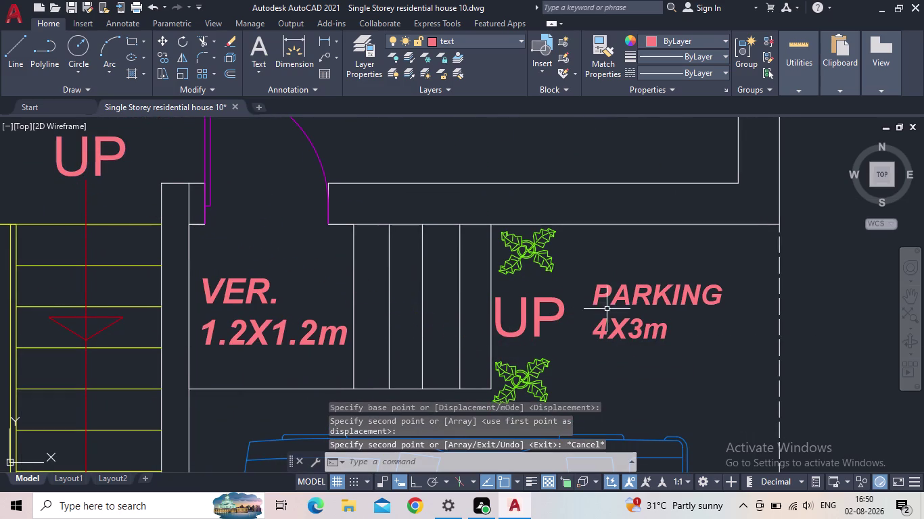
Shift the PARKING label lower and further right.
click(617, 293)
drag(592, 287, 599, 292)
middle_drag(629, 313, 654, 267)
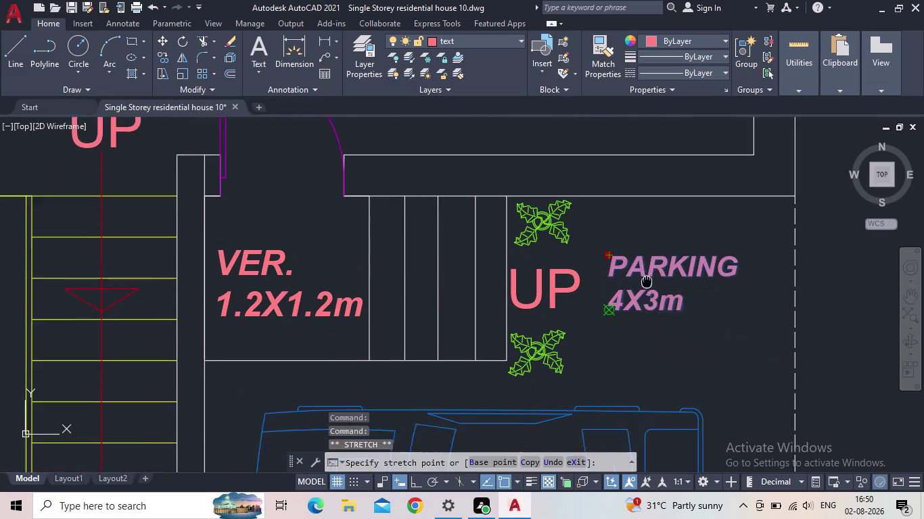
middle_drag(655, 267, 667, 246)
click(638, 292)
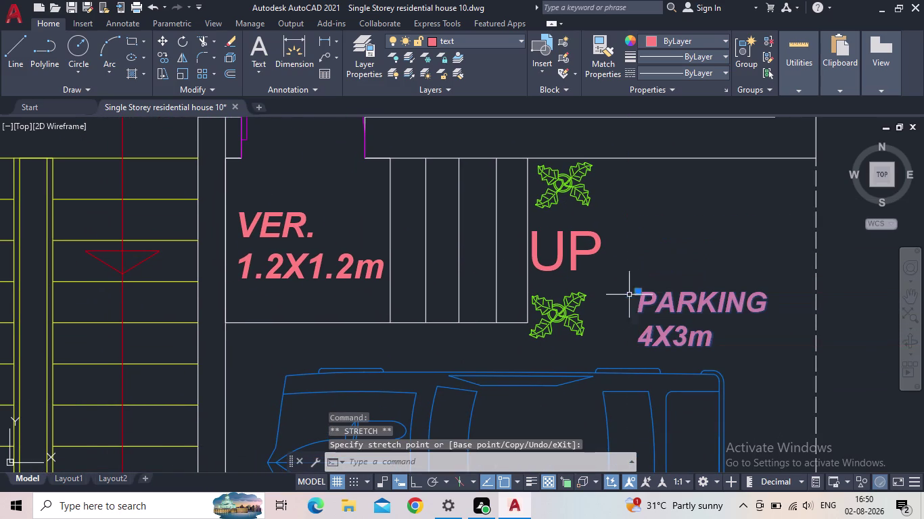
Scale the copied parking UP label to half size.
click(556, 257)
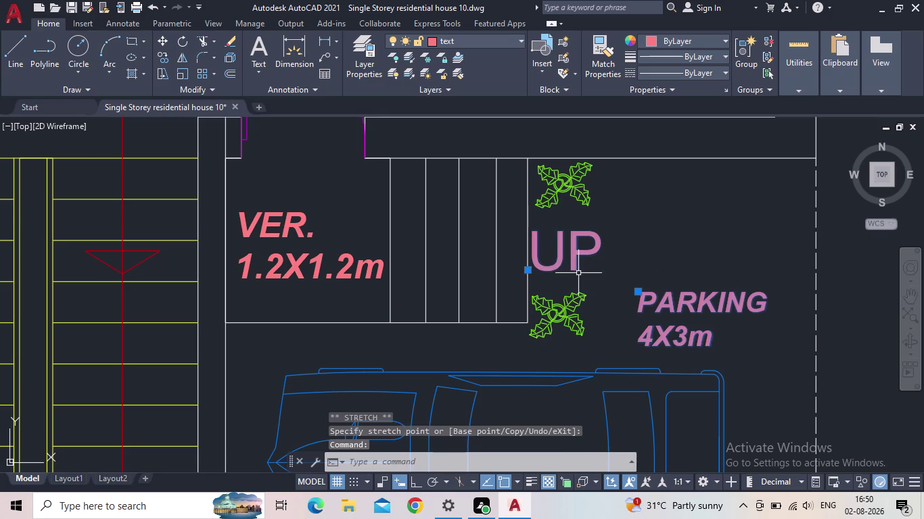
text(SC)
key(Return)
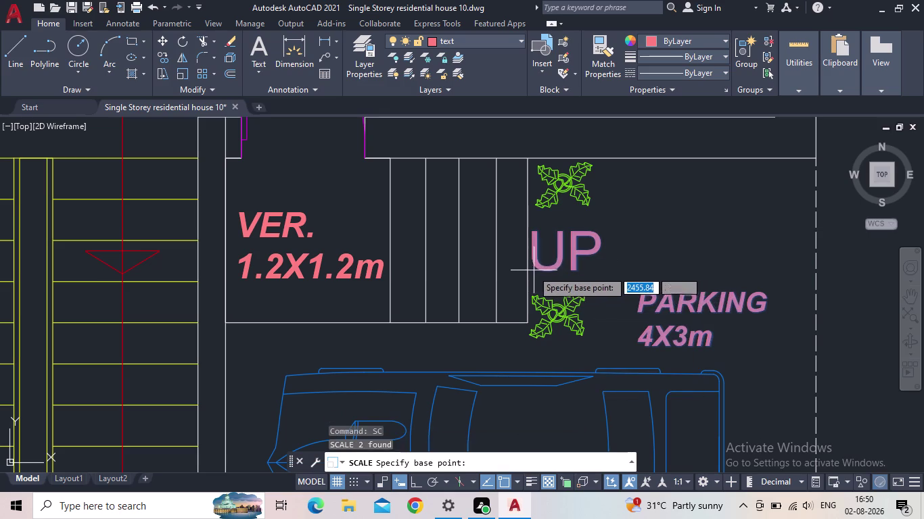
click(532, 270)
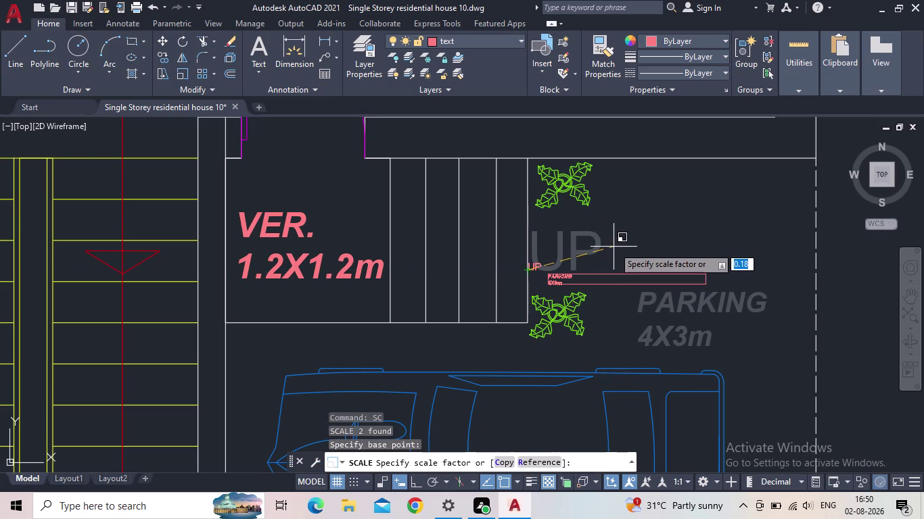
key(Escape)
click(569, 254)
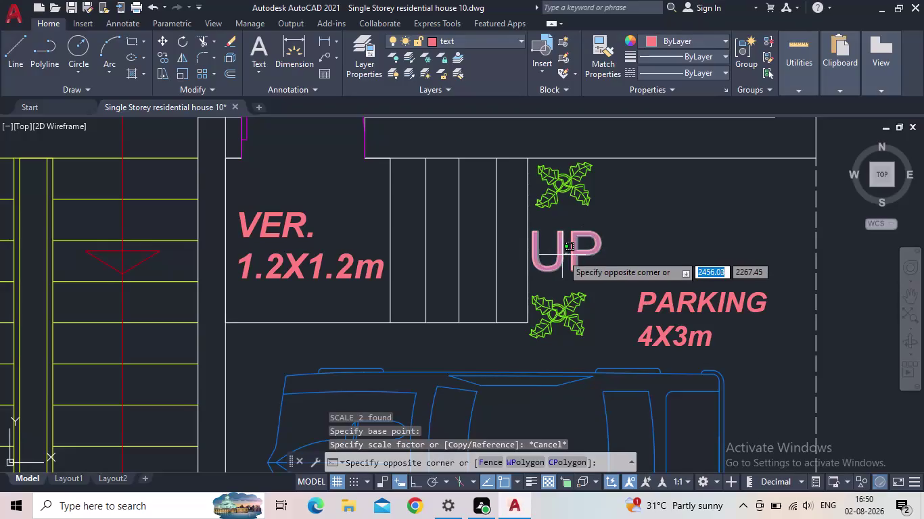
click(561, 255)
text(S)
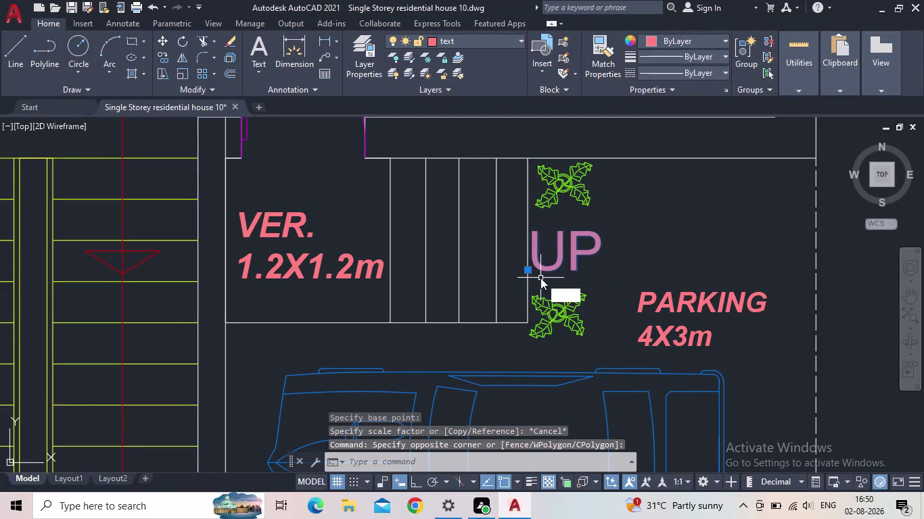
text(C)
key(space)
click(527, 271)
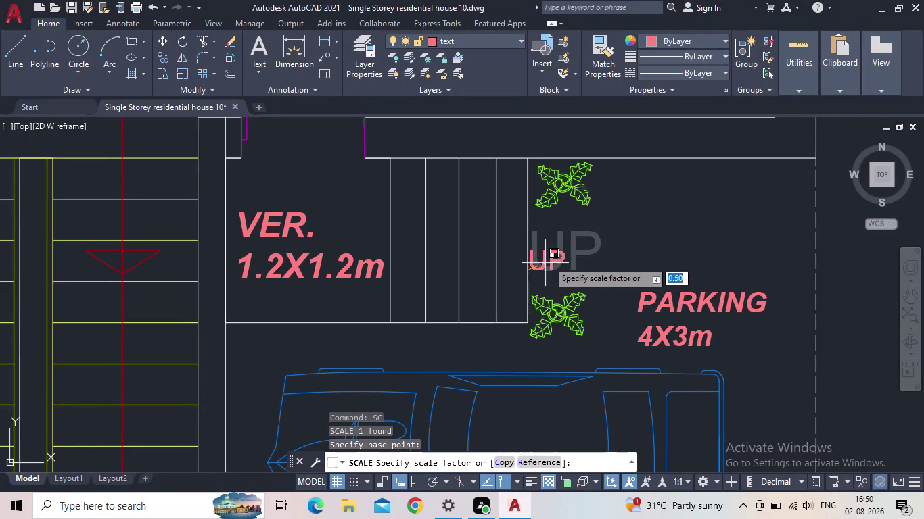
click(551, 274)
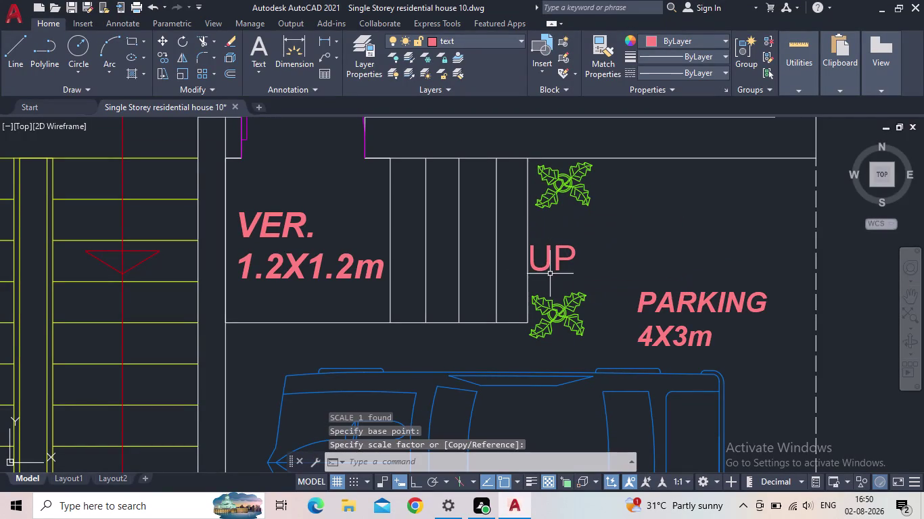
Nudge the parking UP label between the two plants.
key(Escape)
click(548, 260)
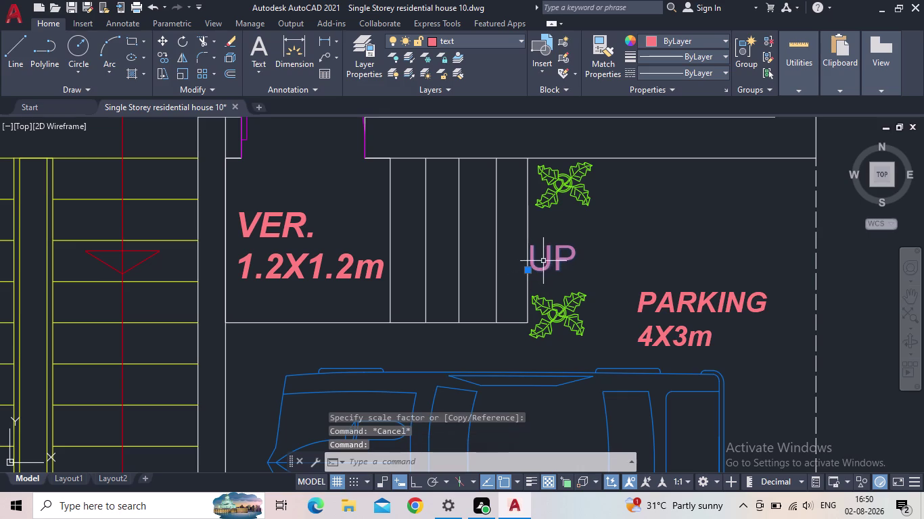
click(529, 272)
click(544, 268)
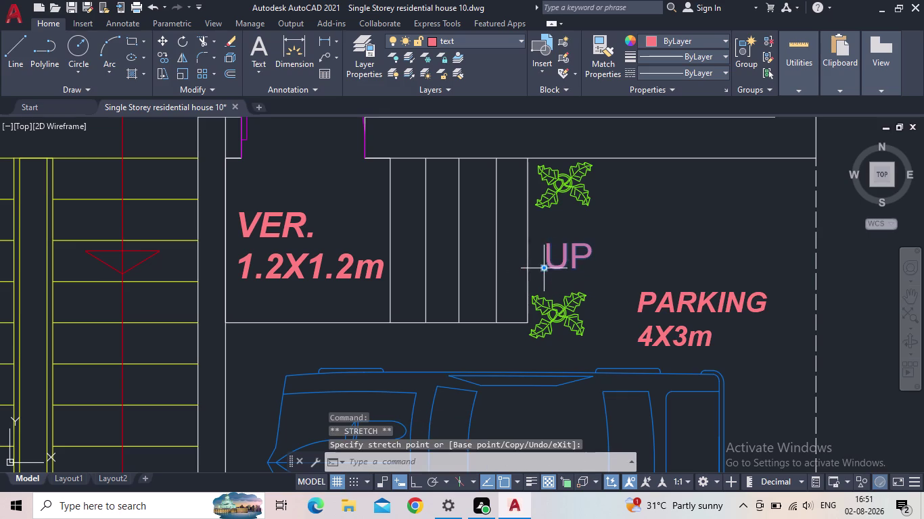
key(Escape)
scroll(down, 3)
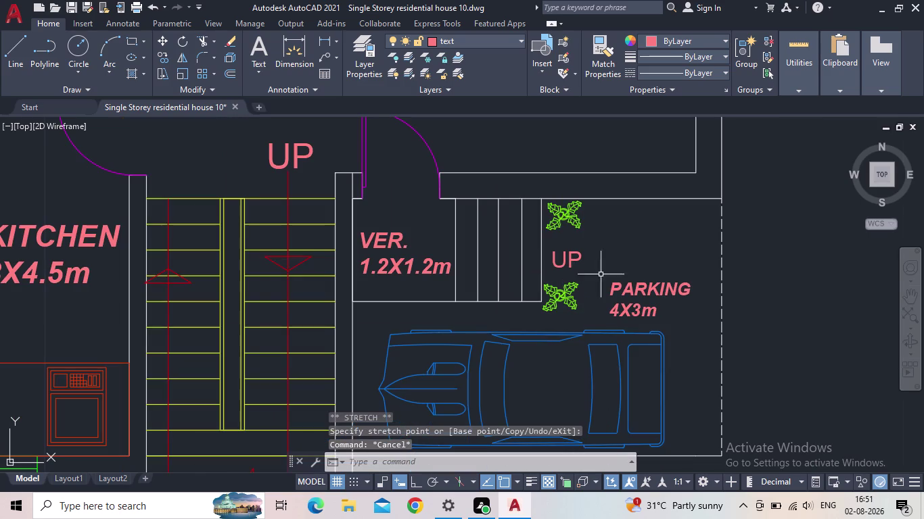
click(374, 64)
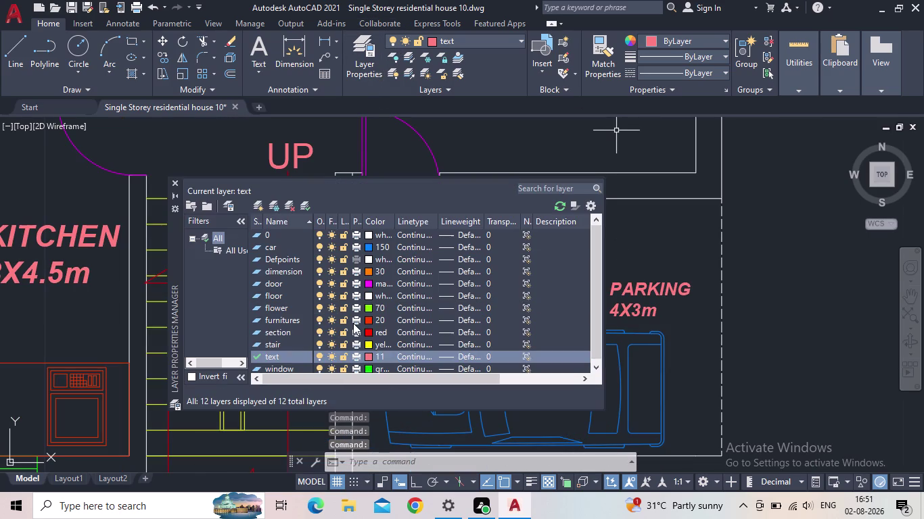
Make section the current layer and draw the arrow shaft left across the steps.
double_click(259, 332)
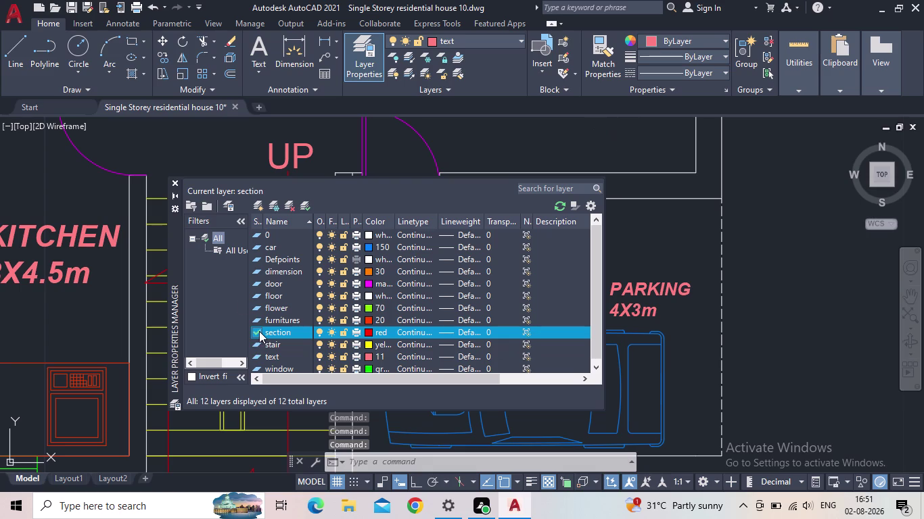
click(176, 185)
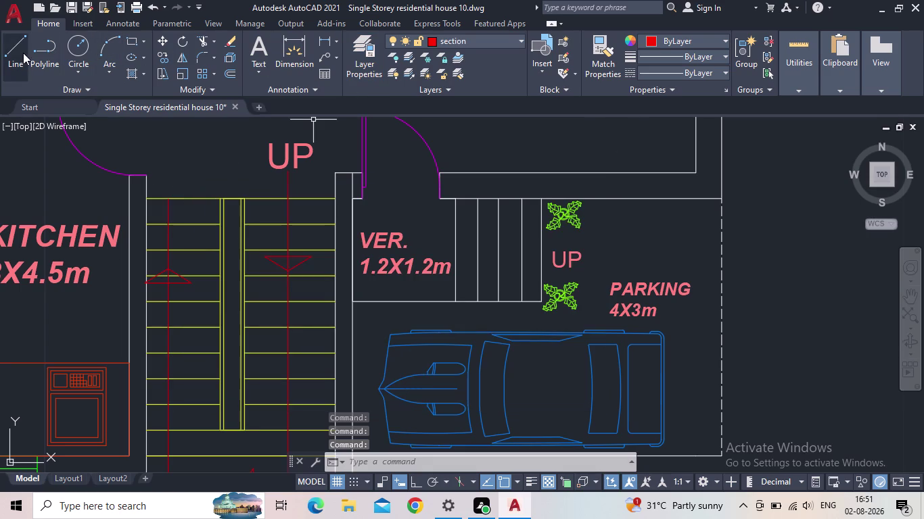
click(23, 52)
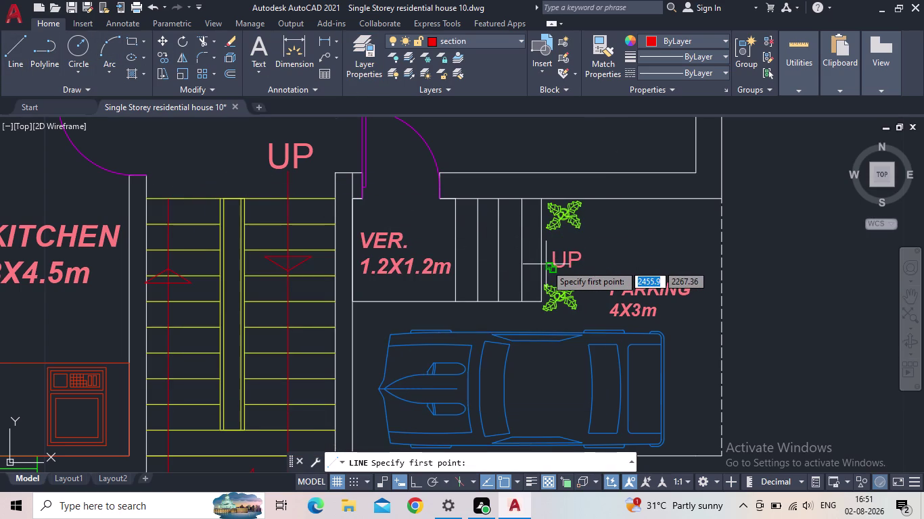
click(16, 61)
scroll(up, 3)
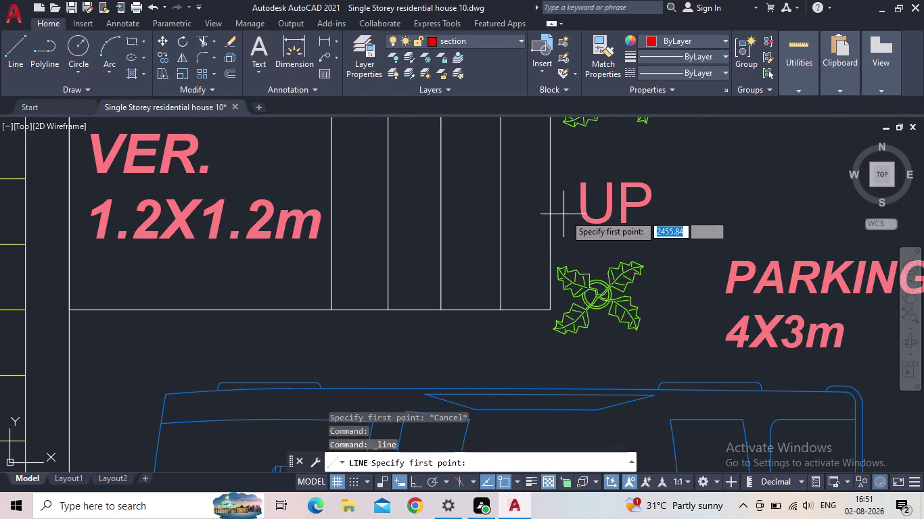
click(568, 212)
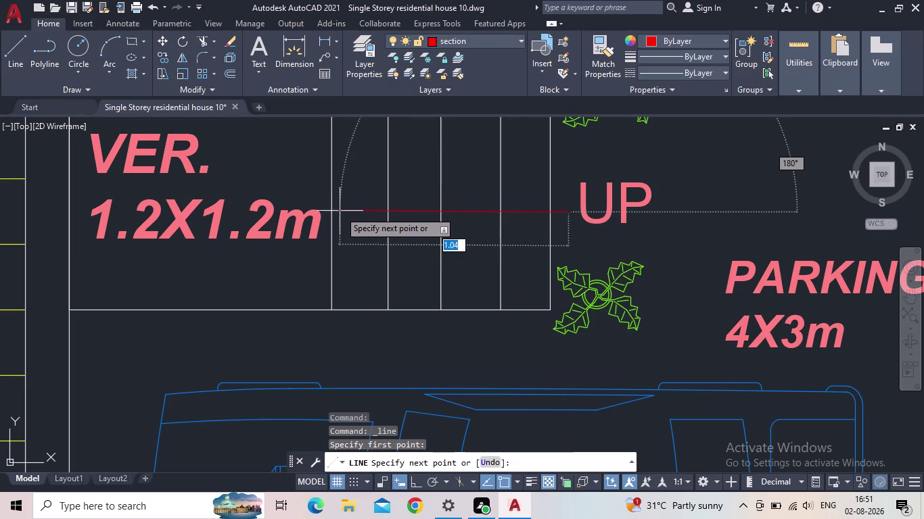
scroll(down, 3)
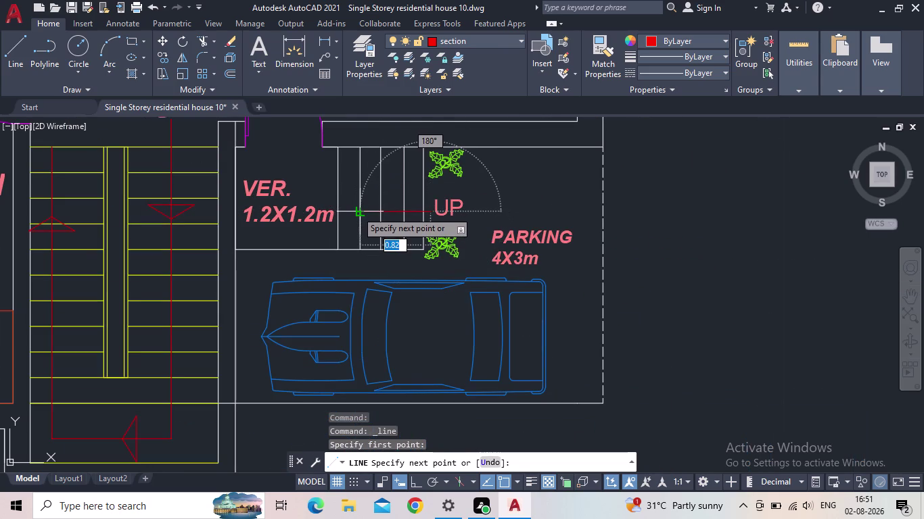
click(356, 211)
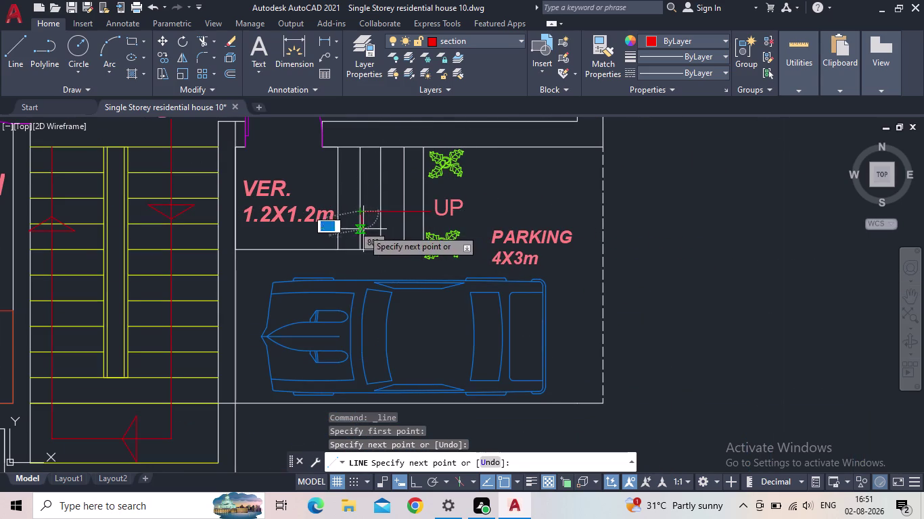
Draw the two arrowhead lines at the arrow's tip.
scroll(up, 3)
scroll(up, 3)
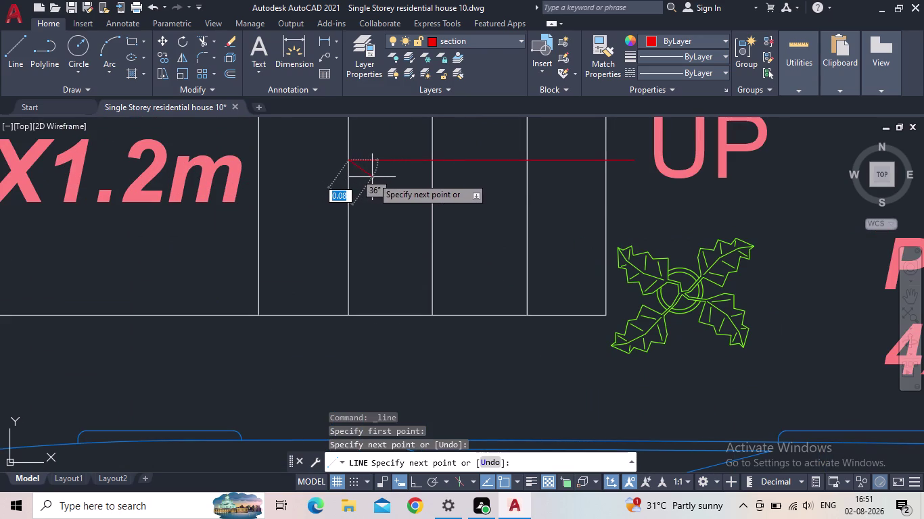
click(372, 177)
key(Escape)
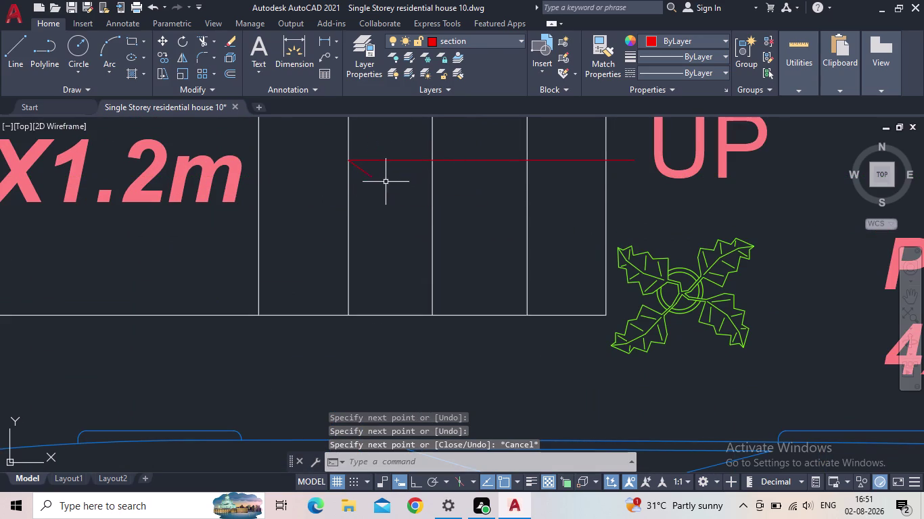
key(space)
click(350, 160)
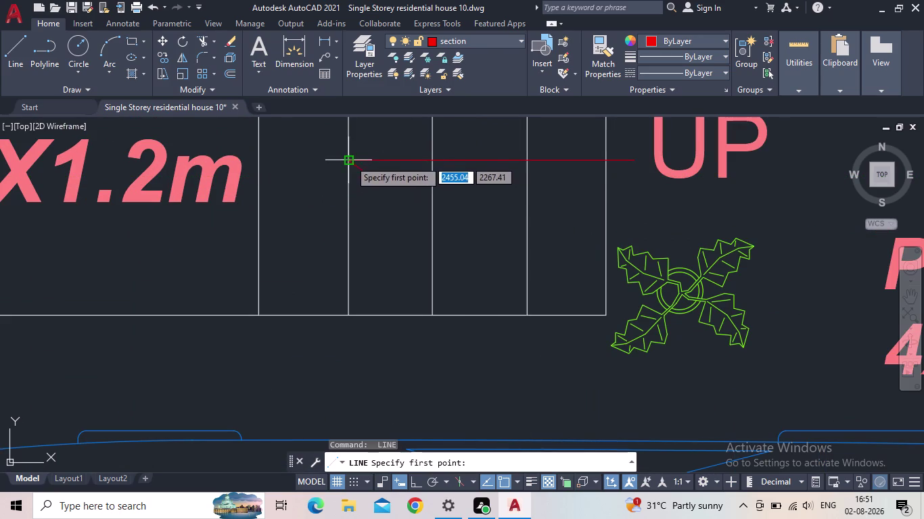
click(371, 145)
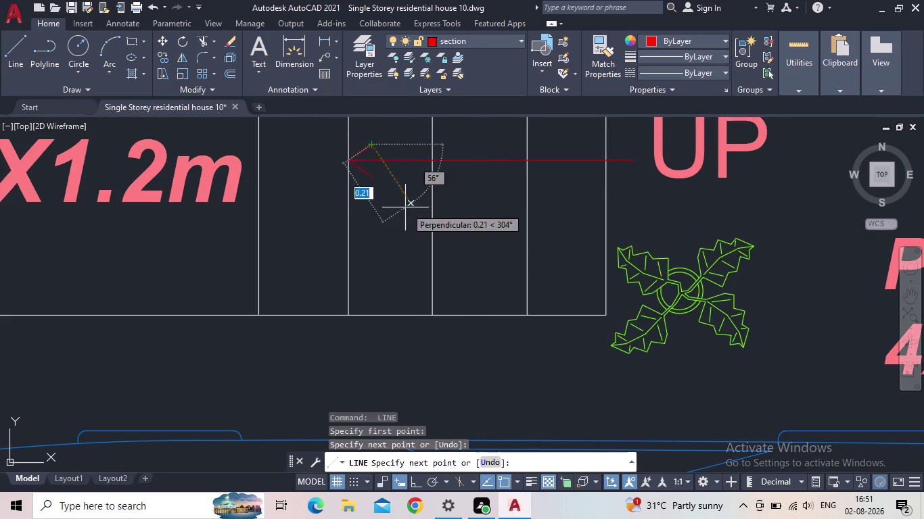
key(Escape)
Zoom out over the whole floor plan and save the drawing twice.
scroll(down, 3)
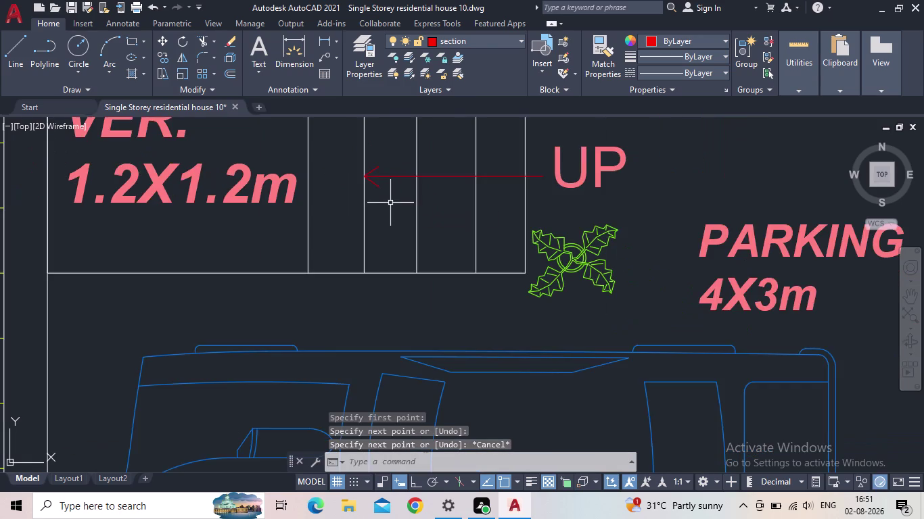
scroll(down, 3)
scroll(down, 3)
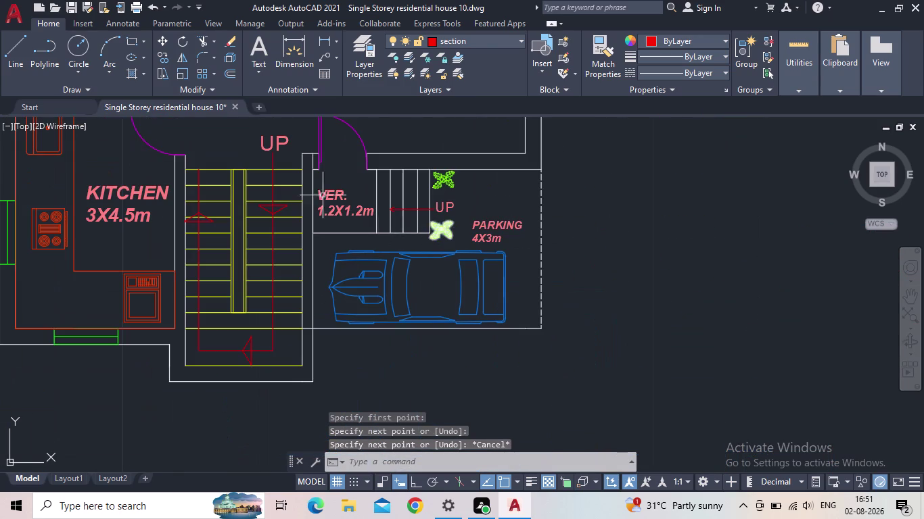
click(70, 11)
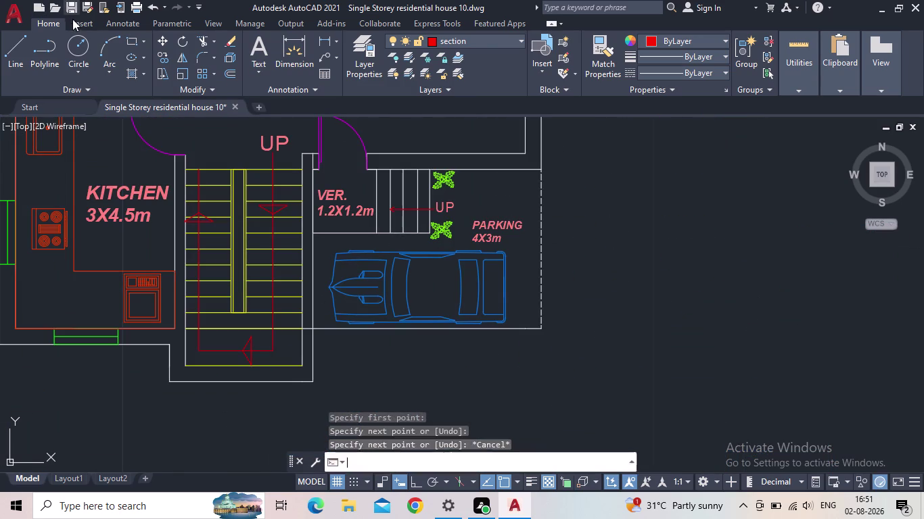
scroll(down, 3)
middle_drag(425, 233, 443, 283)
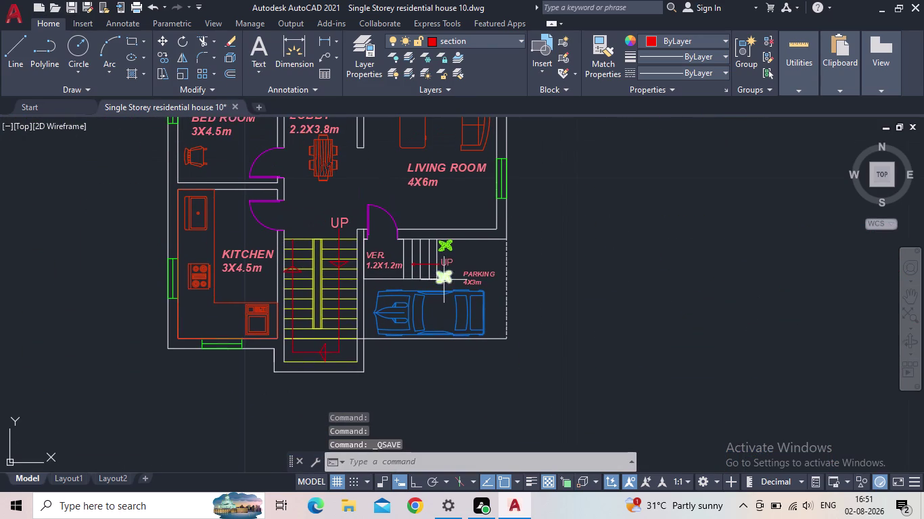
middle_drag(703, 268, 709, 313)
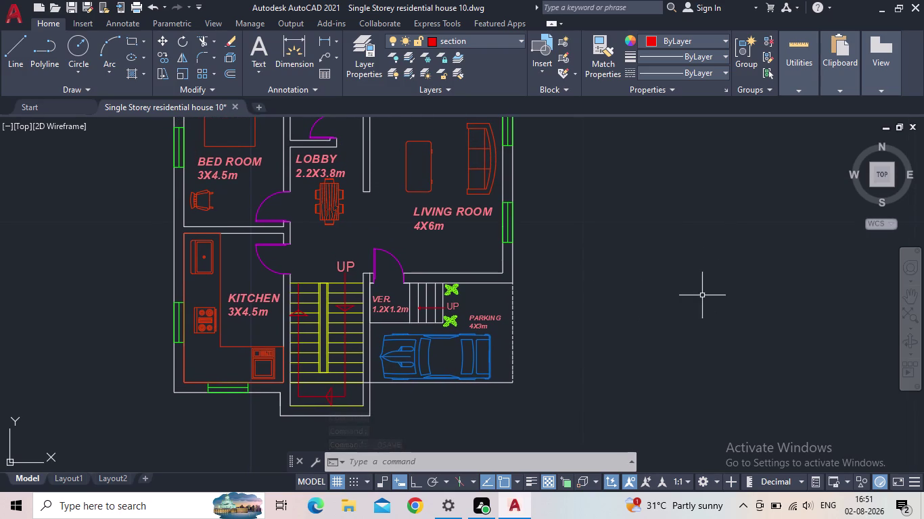
middle_drag(564, 284, 591, 366)
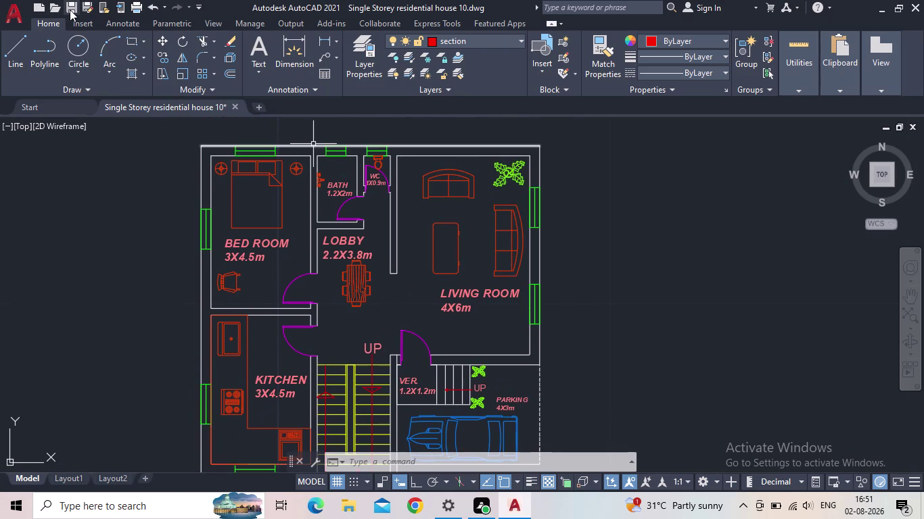
click(69, 10)
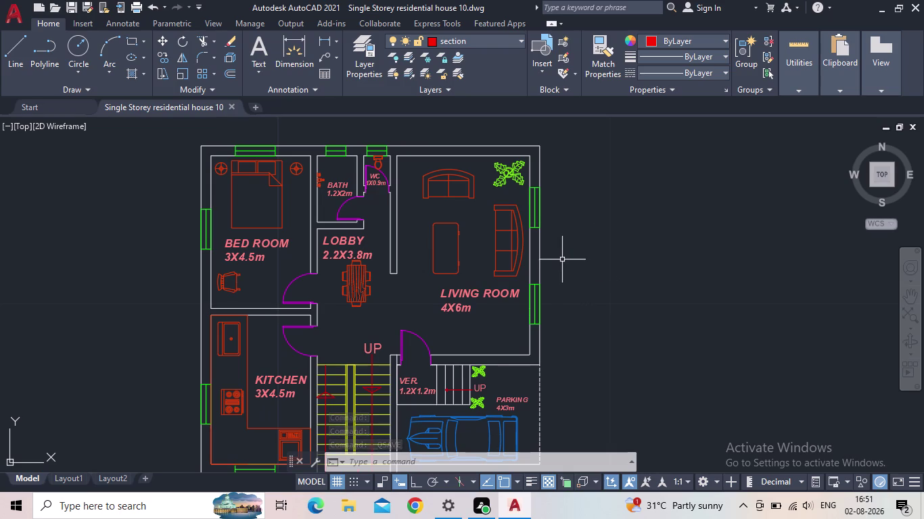
middle_drag(577, 266, 623, 267)
scroll(down, 3)
middle_drag(632, 273, 590, 232)
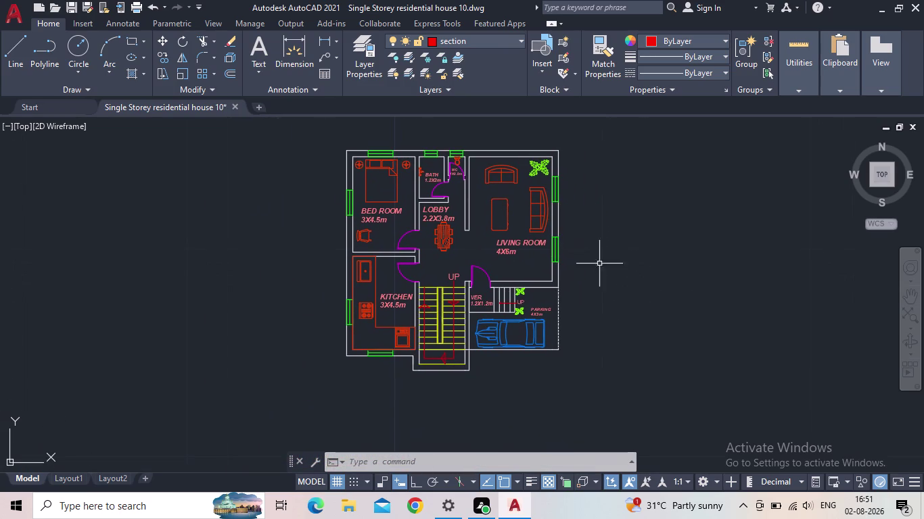
middle_drag(524, 357, 506, 366)
Select, then deselect, the stair line below the UP label.
scroll(up, 3)
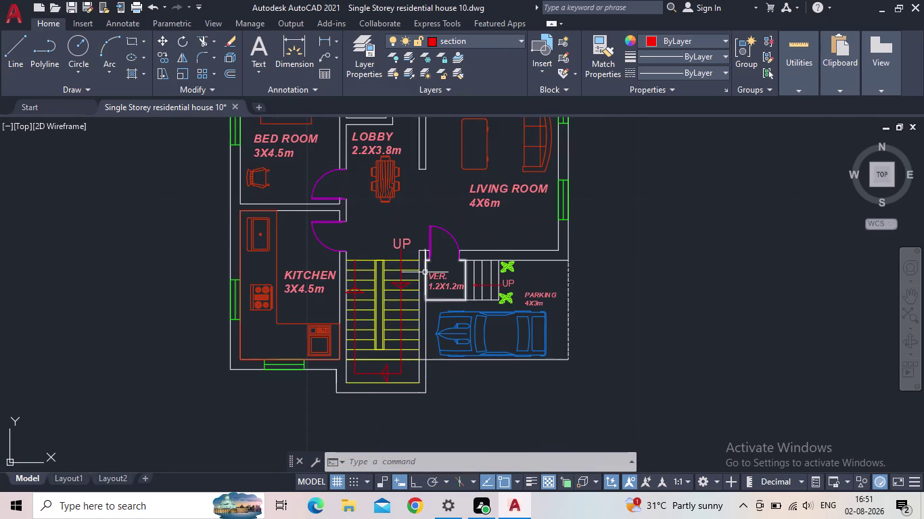
scroll(up, 3)
scroll(up, 3)
click(415, 253)
click(384, 217)
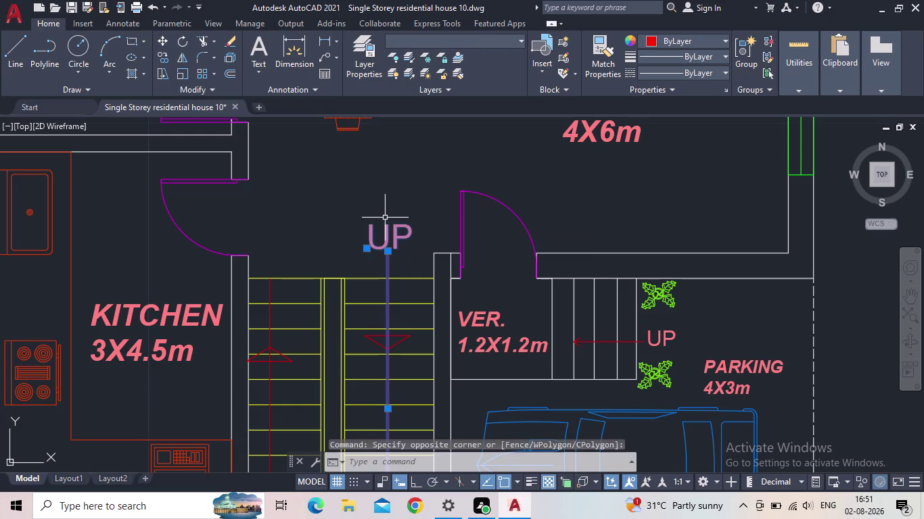
key(Escape)
Set 'text' as the current layer from the layer list.
scroll(down, 3)
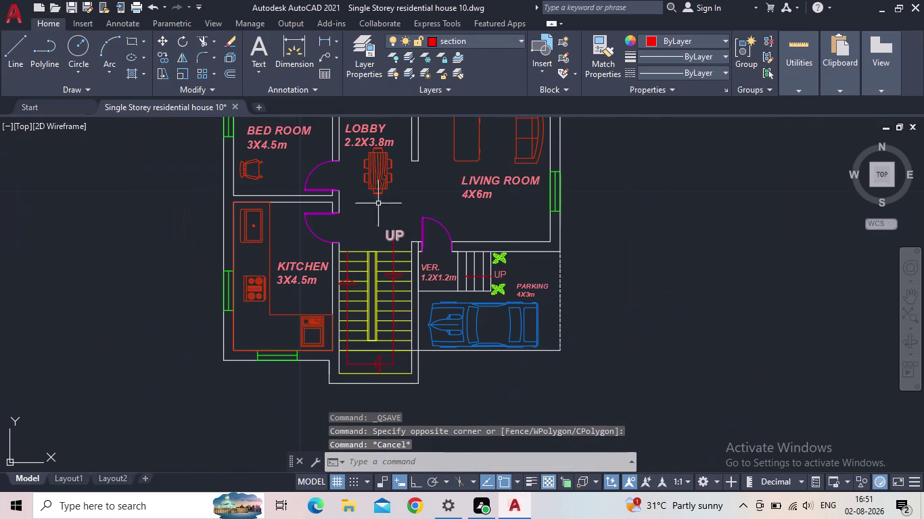
click(366, 74)
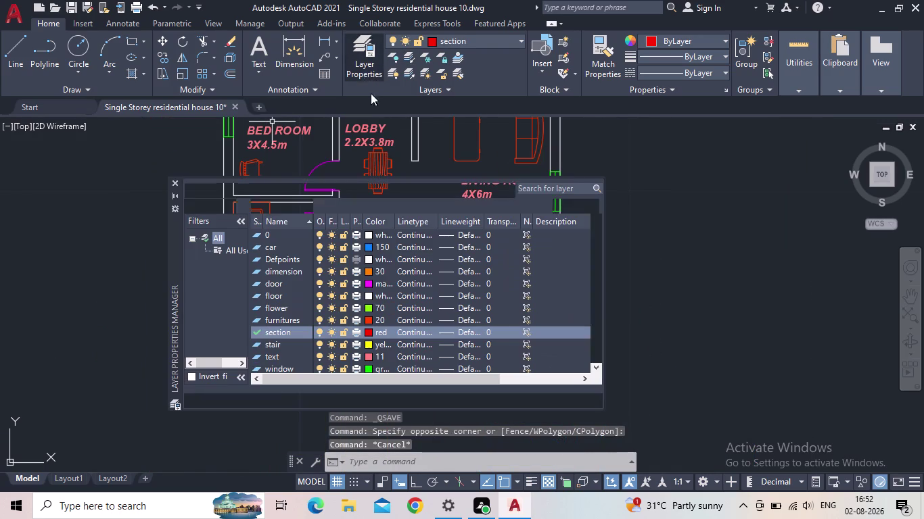
scroll(down, 3)
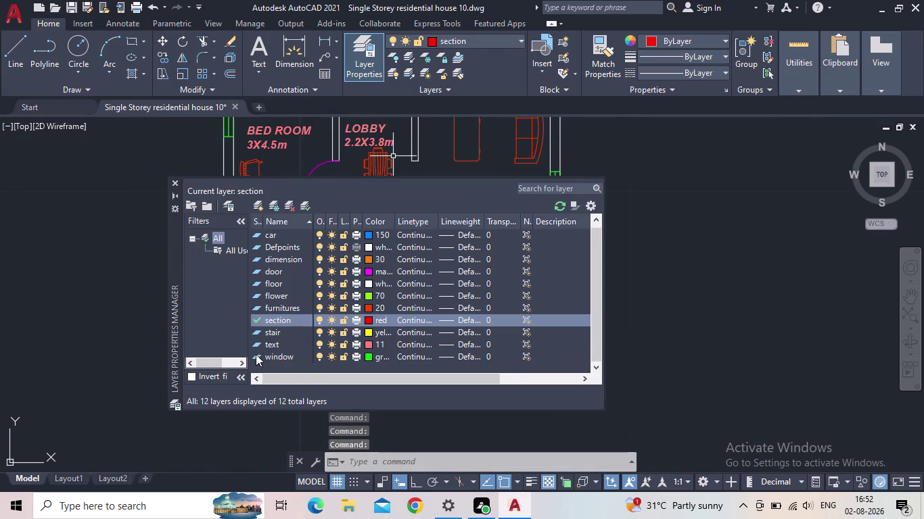
click(256, 355)
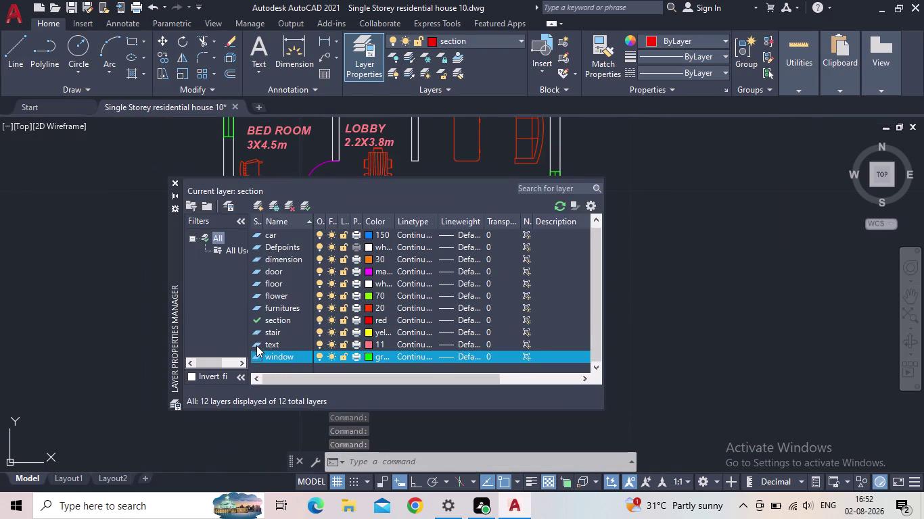
double_click(256, 346)
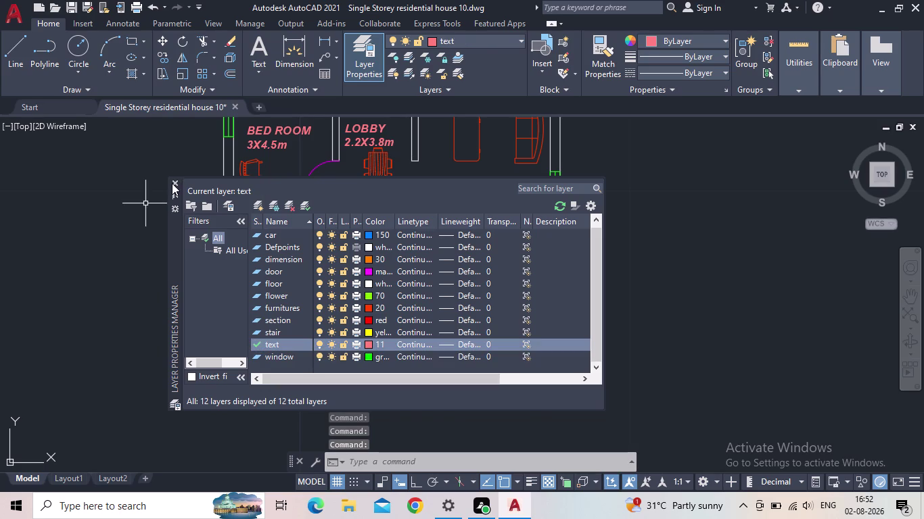
click(172, 183)
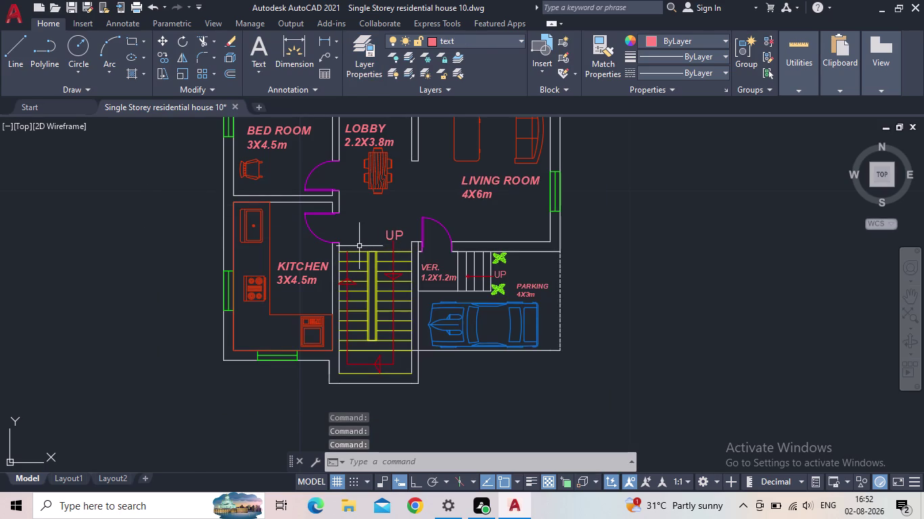
Begin a copy operation, now waiting for objects to copy.
key(c)
key(o)
key(Return)
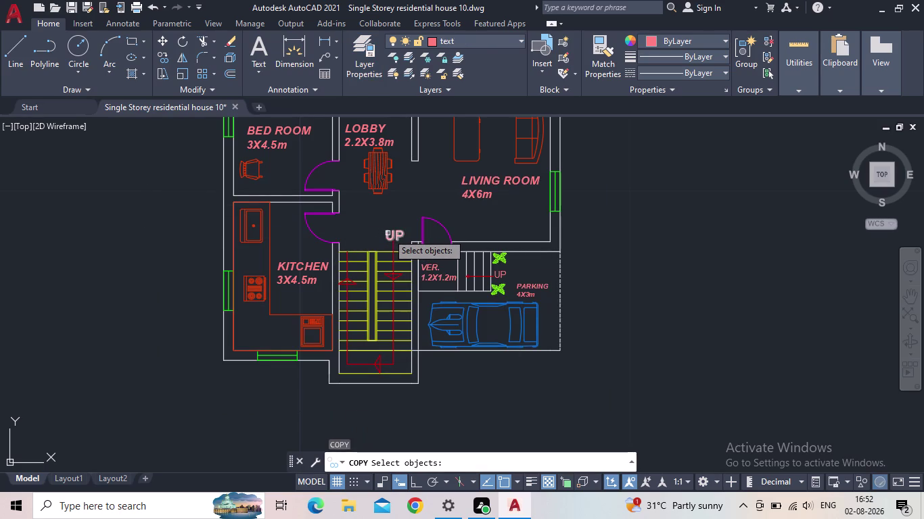
Copy the stair's UP label beside the kitchen's side and bottom windows.
click(387, 234)
key(space)
click(384, 239)
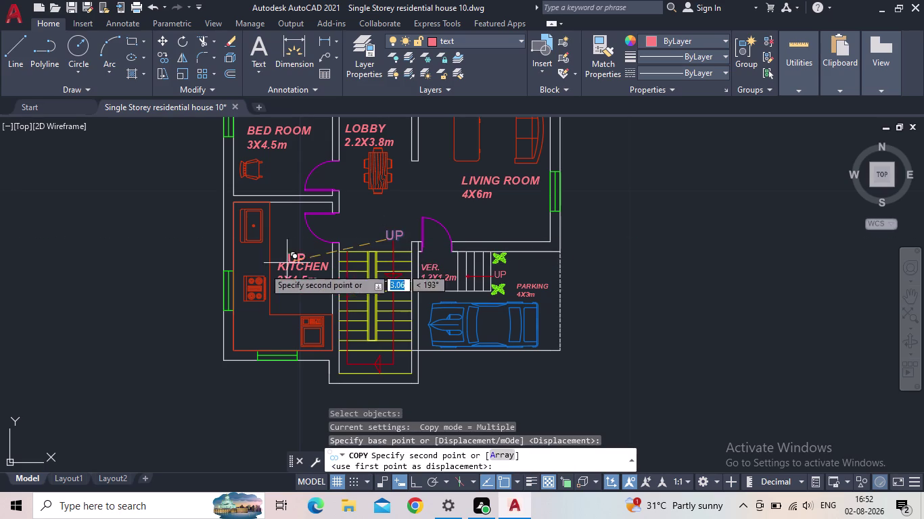
middle_drag(272, 263, 395, 242)
scroll(up, 3)
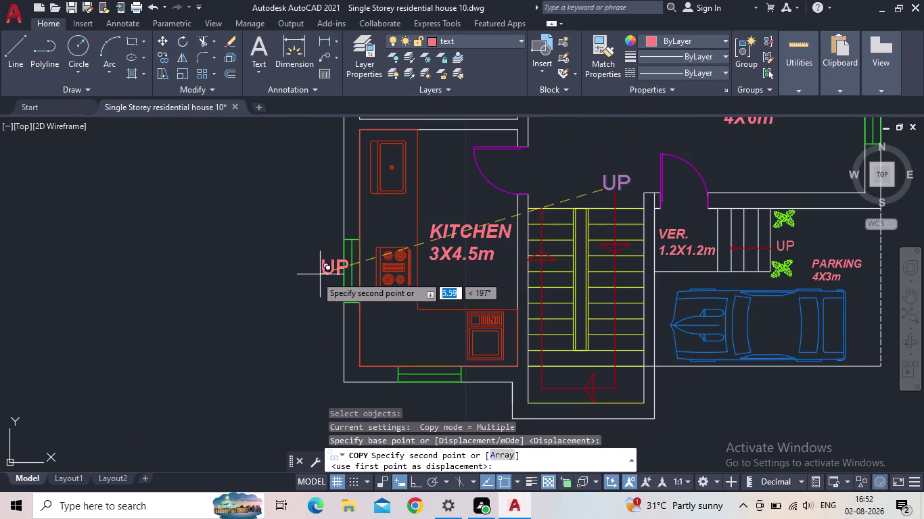
click(310, 277)
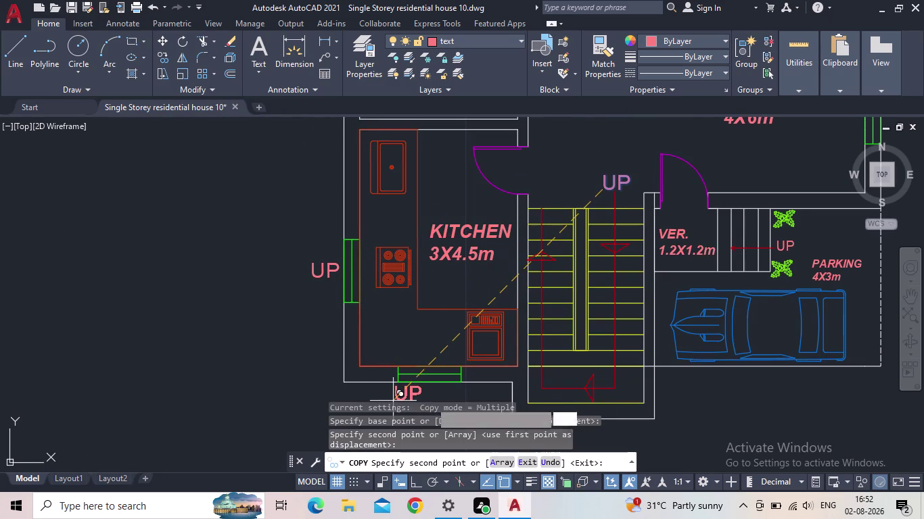
middle_drag(431, 394, 427, 335)
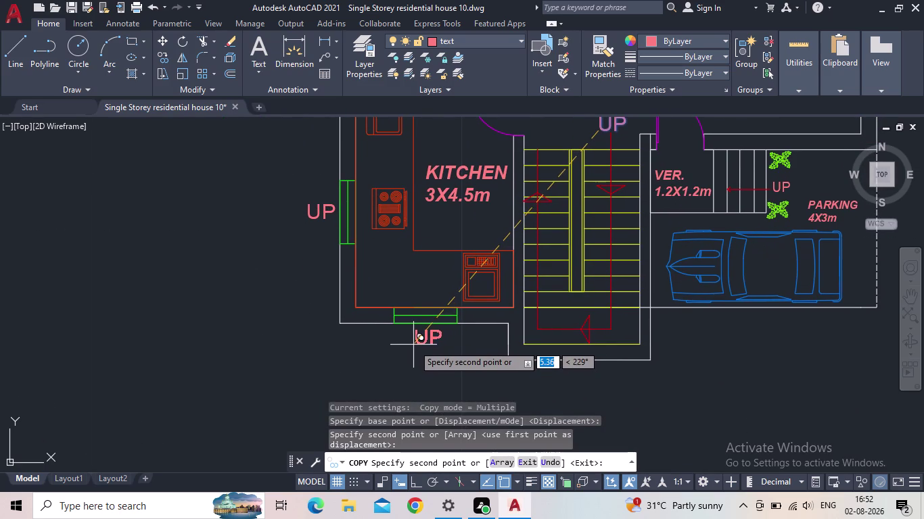
click(413, 345)
Place two more UP label copies beside the living room windows.
middle_drag(477, 347, 211, 346)
middle_drag(519, 331, 467, 420)
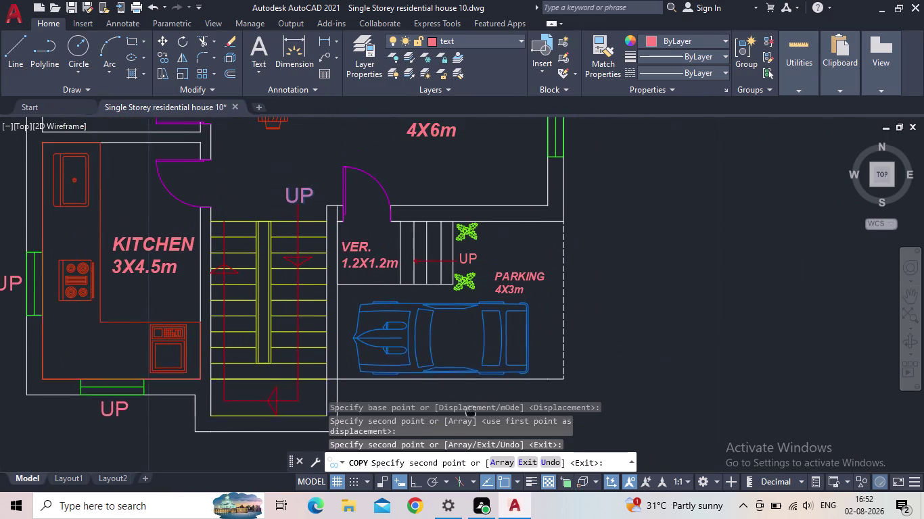
middle_drag(466, 421, 465, 427)
middle_drag(538, 261, 439, 407)
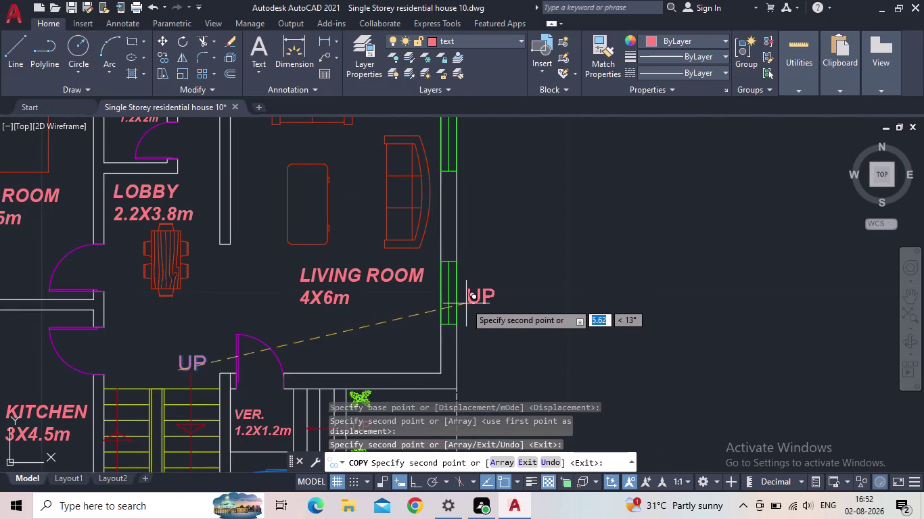
click(464, 301)
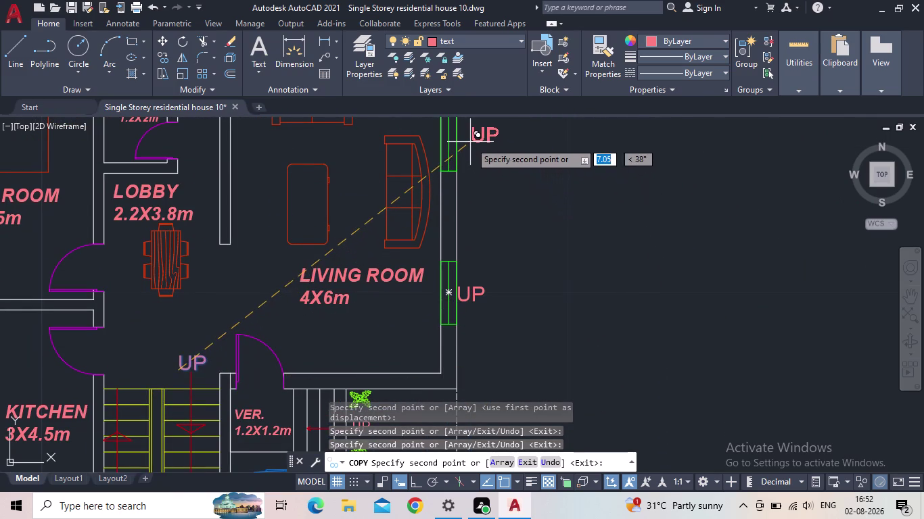
middle_drag(467, 142, 464, 233)
click(464, 233)
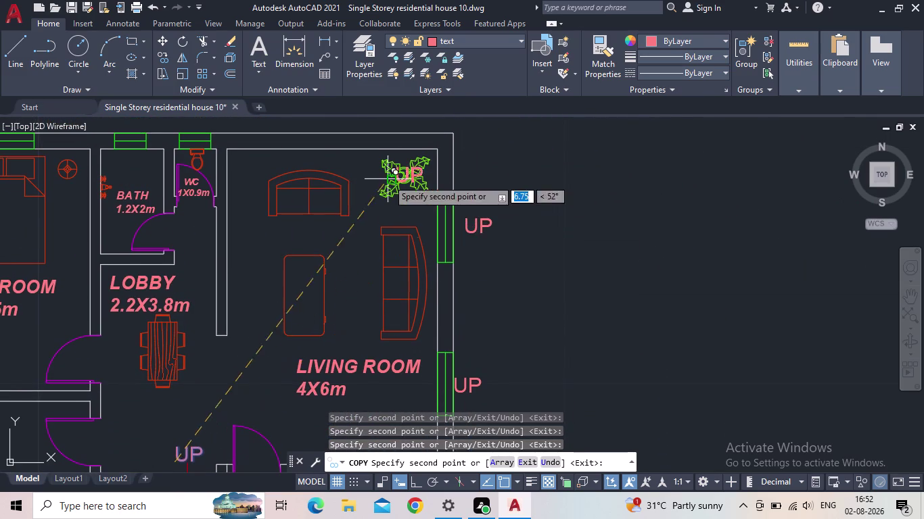
Place UP label copies above the WC and bath ventilators.
middle_drag(388, 180, 545, 307)
scroll(up, 3)
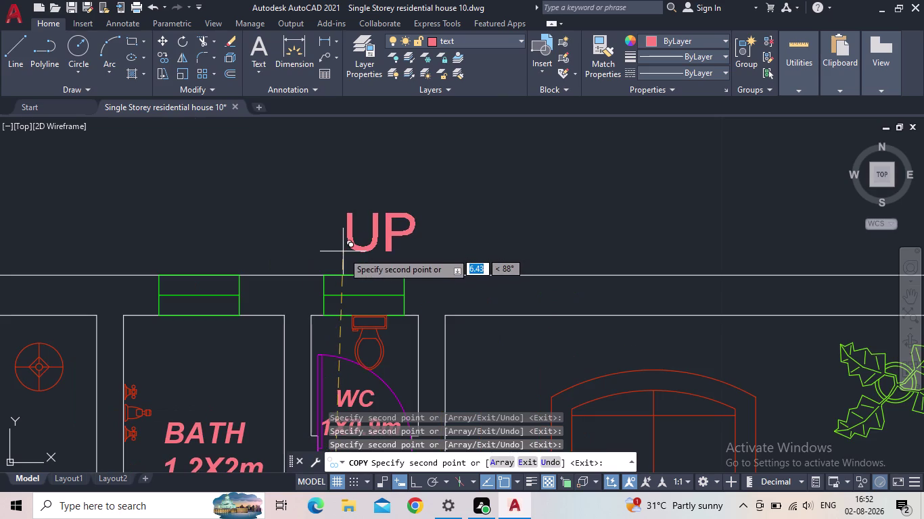
click(336, 261)
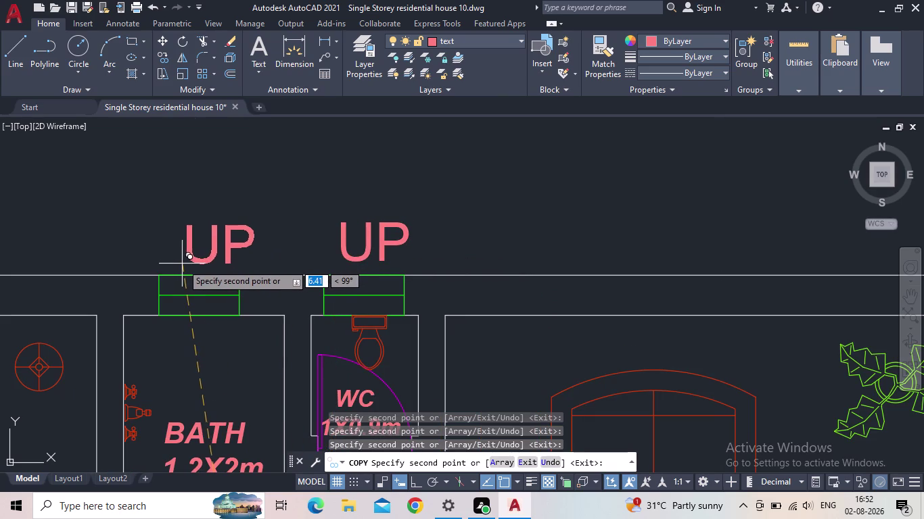
click(178, 263)
Place UP copies at the bedroom's top and side windows, ending the copy.
middle_drag(304, 239, 608, 263)
scroll(down, 3)
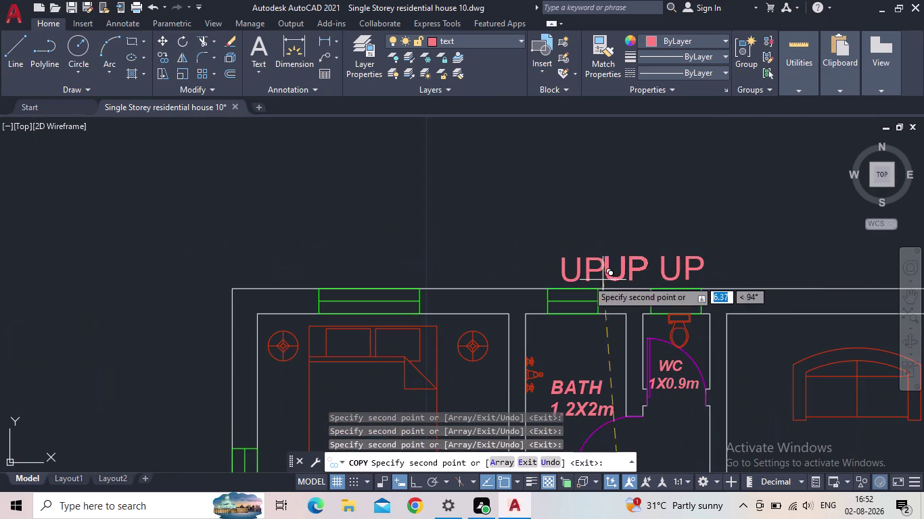
middle_drag(388, 266, 489, 244)
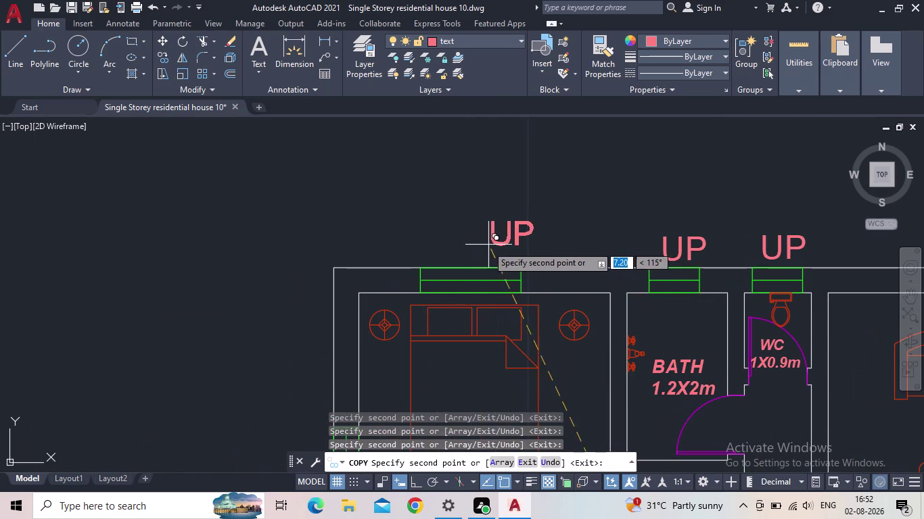
scroll(up, 3)
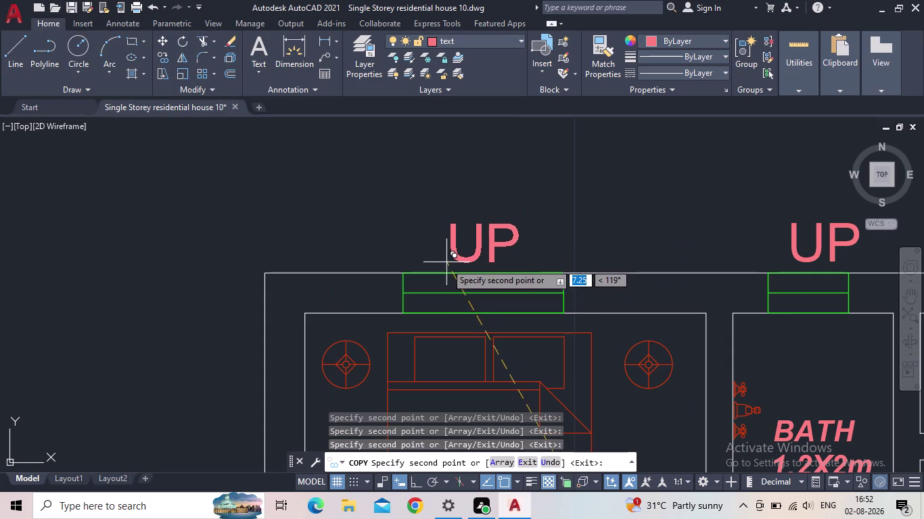
click(446, 263)
scroll(down, 3)
middle_drag(565, 250, 577, 173)
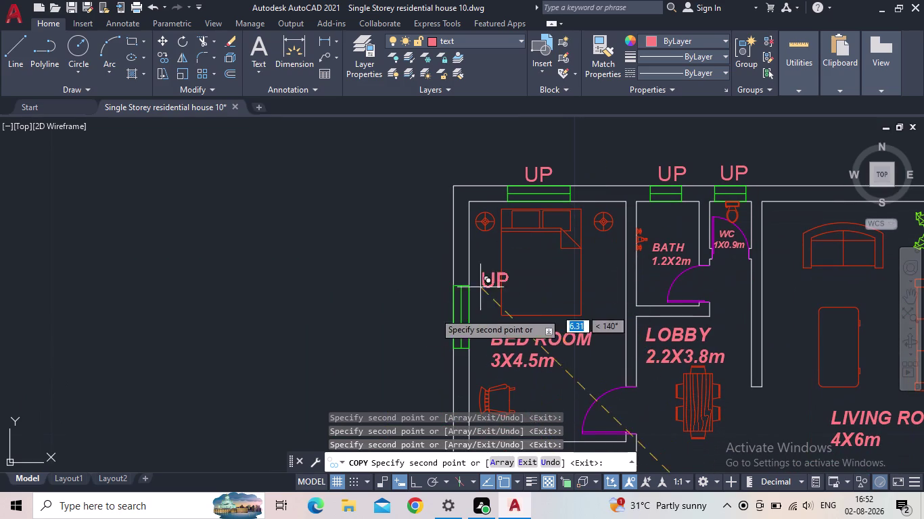
click(420, 321)
middle_drag(381, 318, 379, 218)
scroll(down, 3)
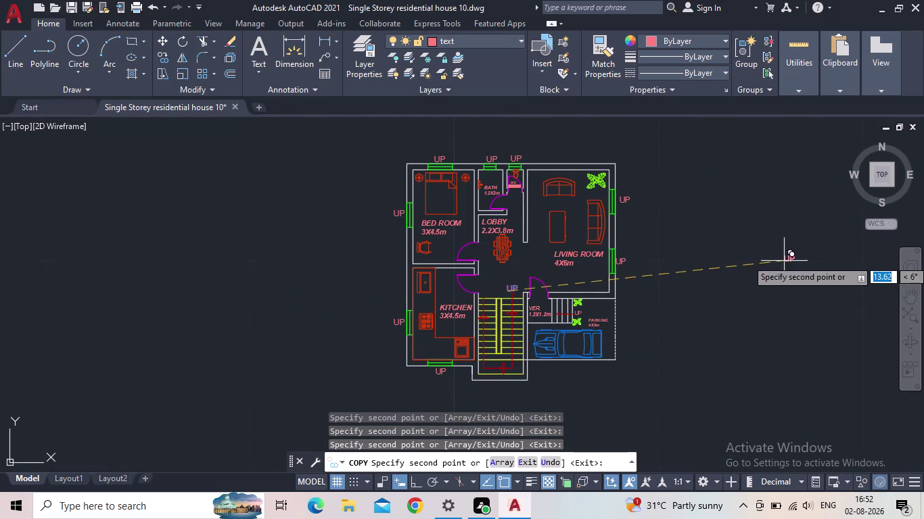
key(Escape)
scroll(up, 3)
Change the UP label beside the first living room window to W1.
double_click(638, 207)
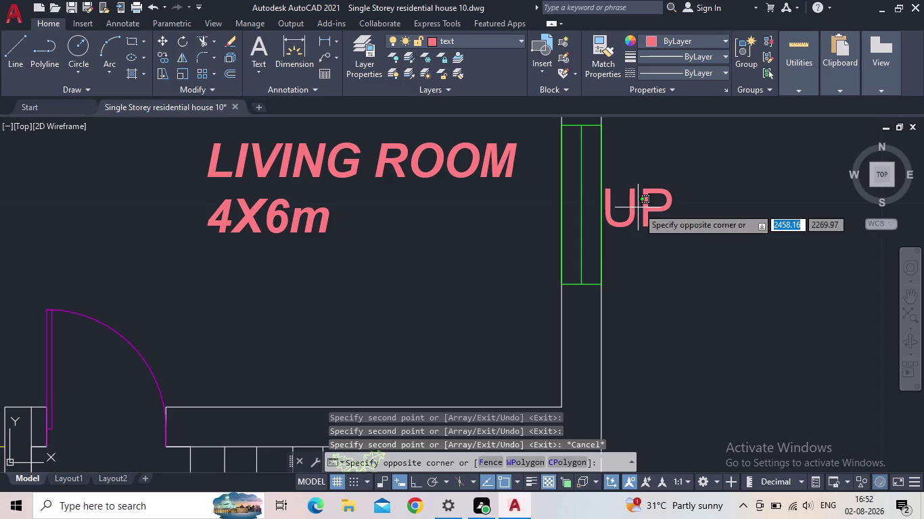
click(651, 208)
double_click(647, 214)
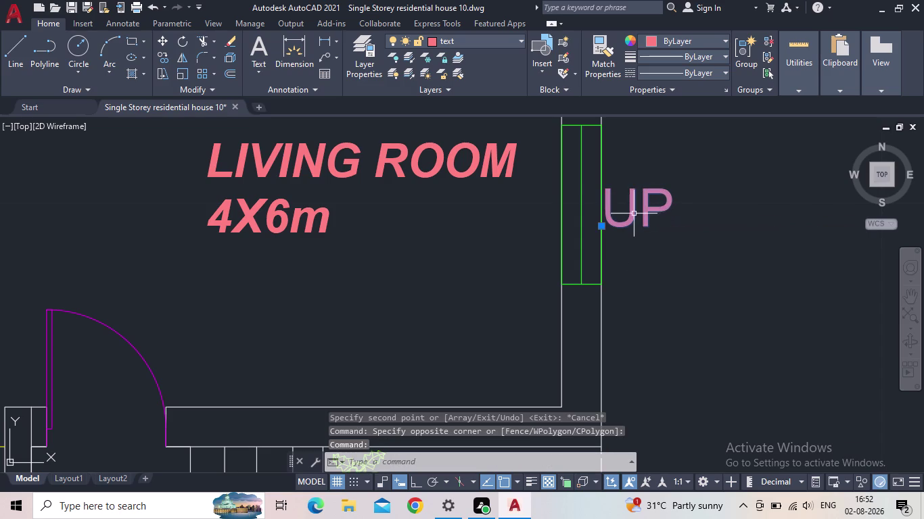
double_click(649, 206)
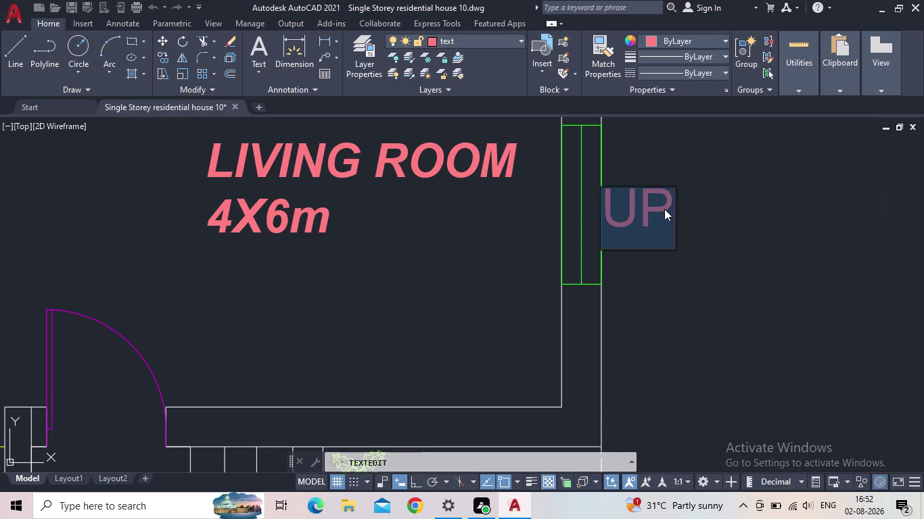
key(w)
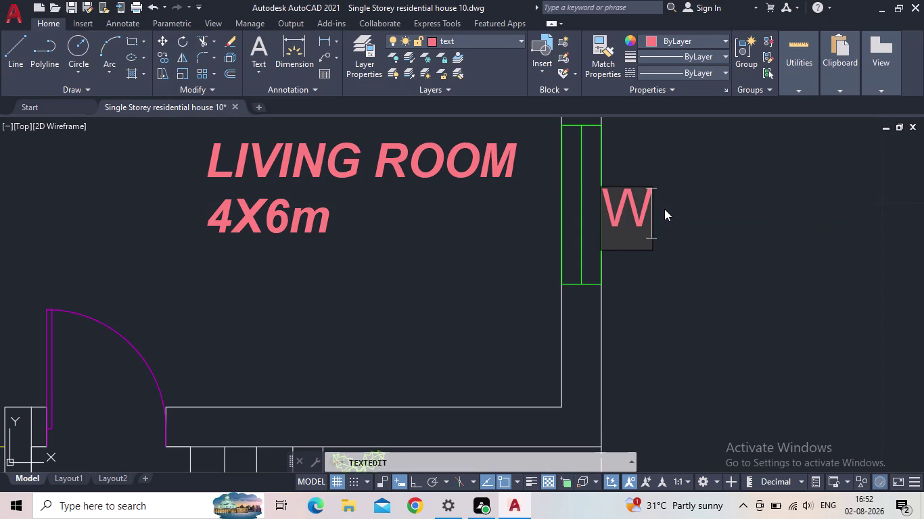
key(1)
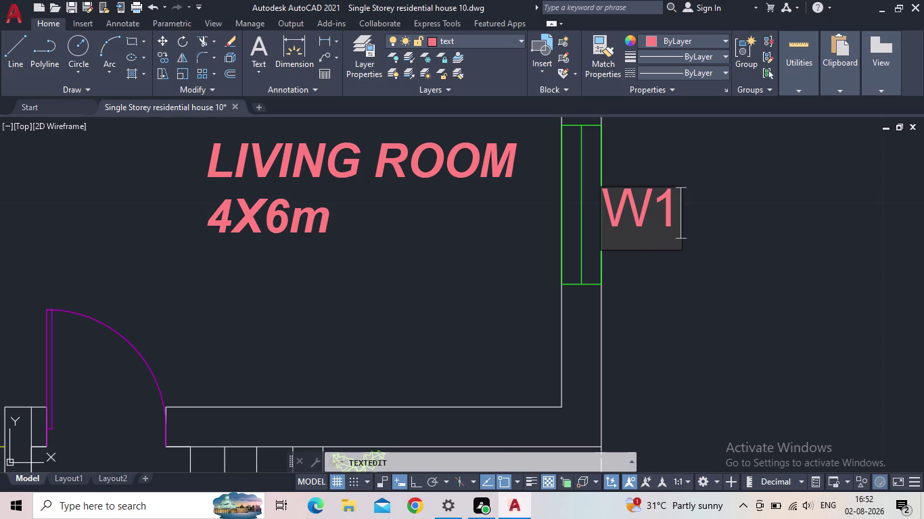
key(Return)
key(Escape)
scroll(down, 3)
scroll(down, 3)
Change the second living room window's UP label to W1.
middle_drag(662, 226, 614, 345)
scroll(up, 3)
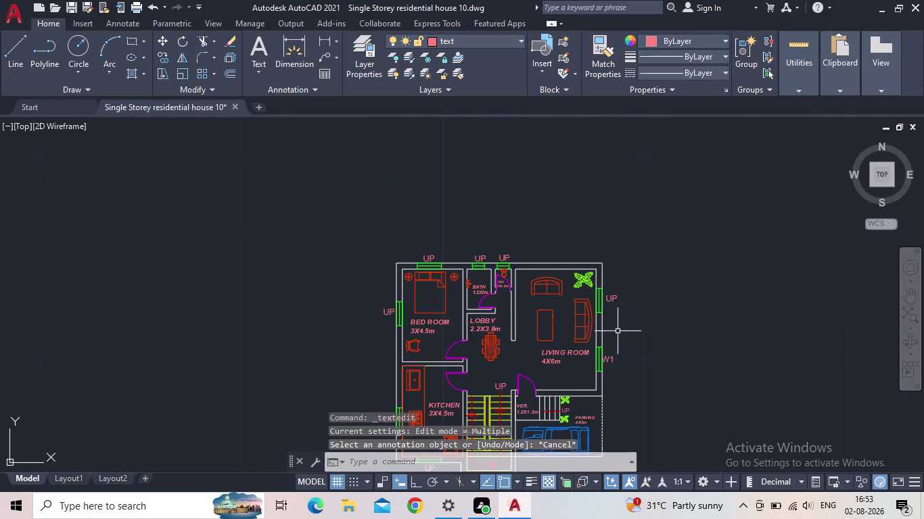
scroll(up, 3)
double_click(605, 239)
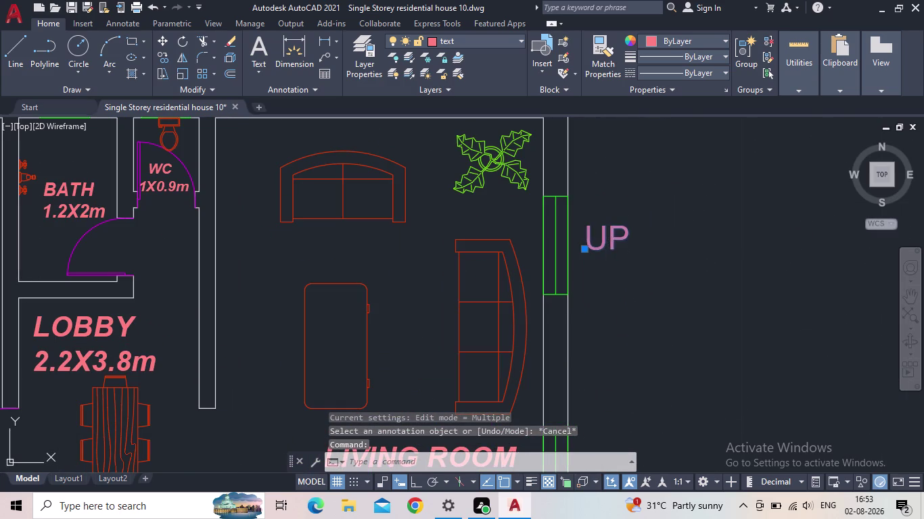
text(W1)
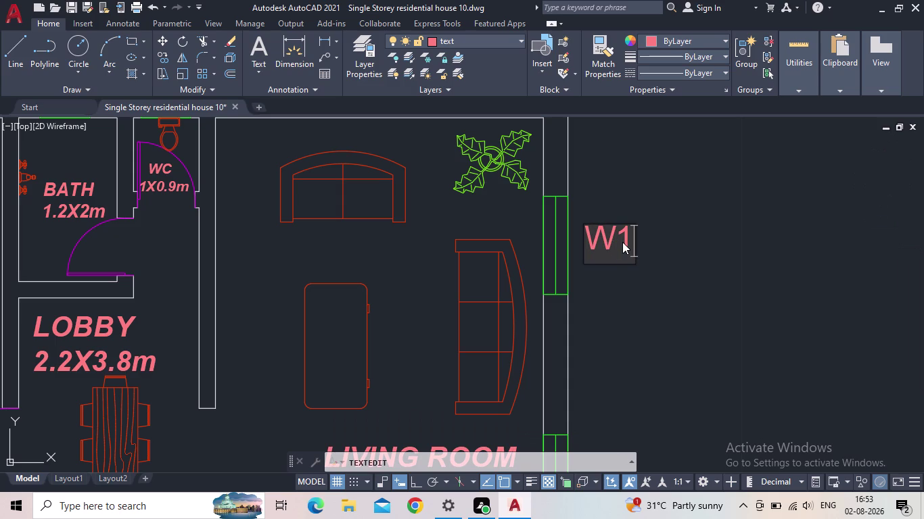
key(Return)
scroll(down, 3)
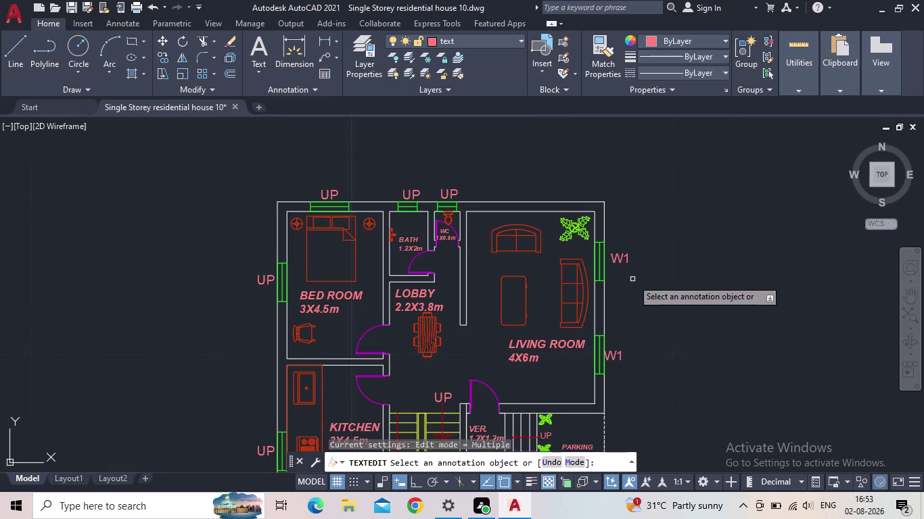
middle_drag(638, 279, 623, 311)
key(Escape)
Try moving the upper W1 label to a new spot, then cancel.
click(611, 291)
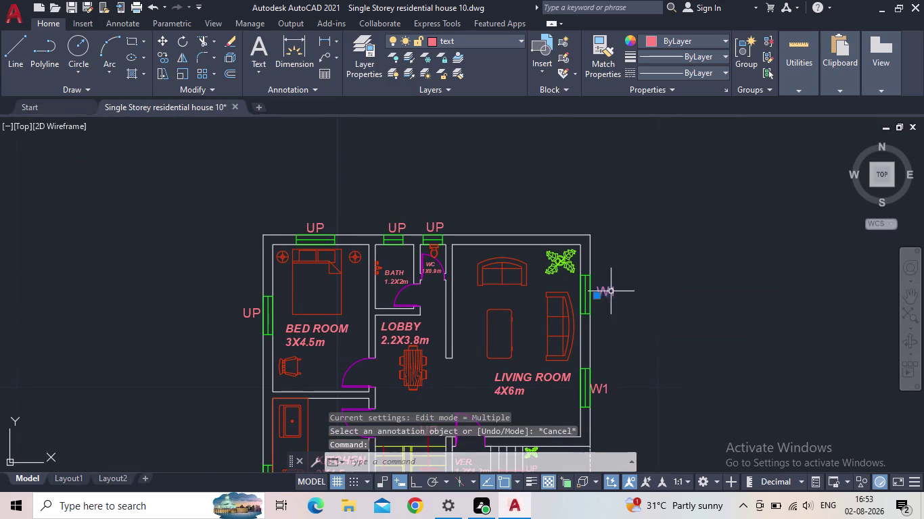
scroll(up, 3)
click(589, 300)
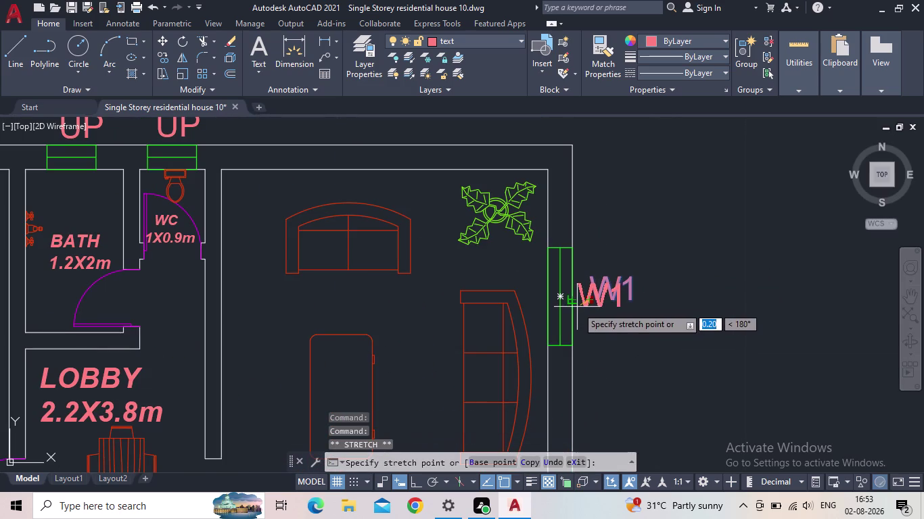
click(577, 308)
key(Escape)
scroll(down, 3)
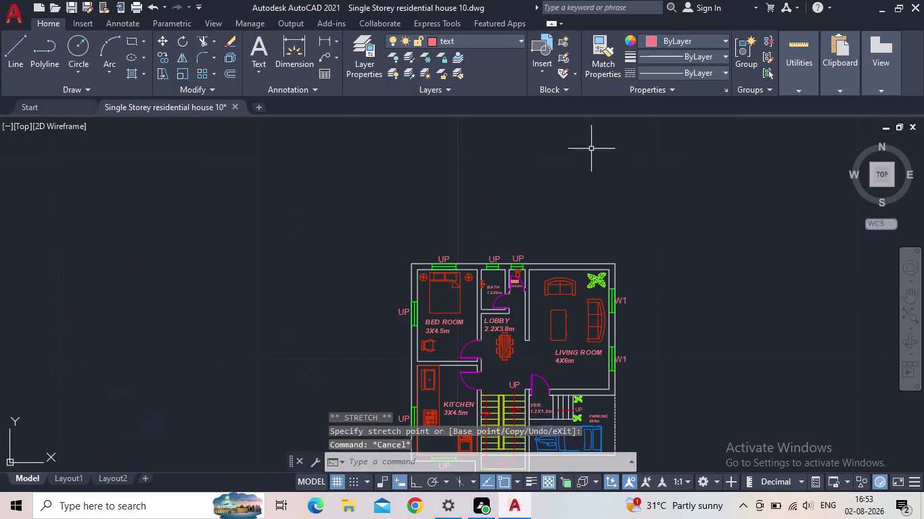
scroll(up, 3)
Change the WC and bath ventilator labels from UP to V1.
double_click(585, 303)
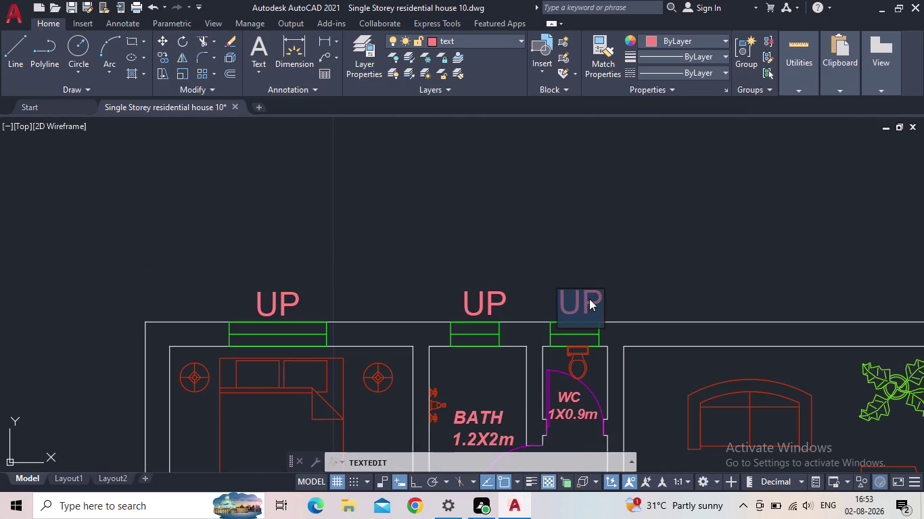
text(V1)
key(Return)
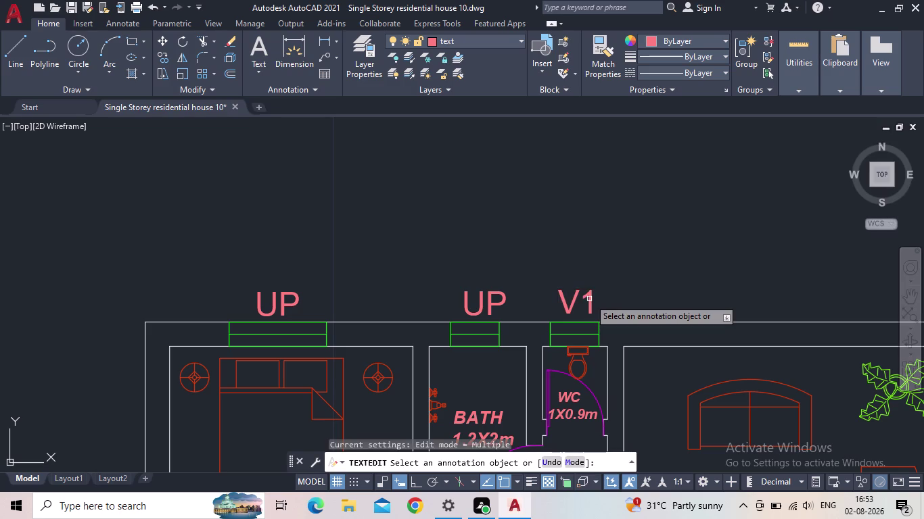
key(Escape)
double_click(486, 293)
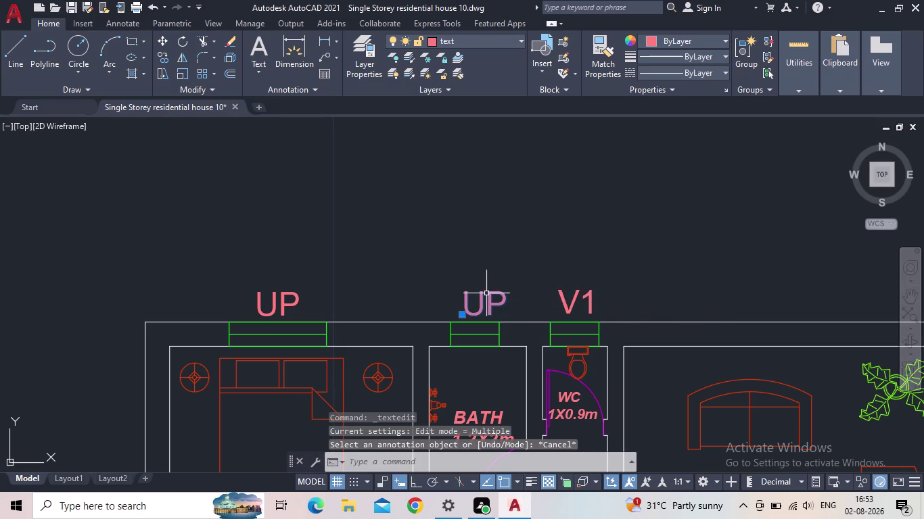
text(V)
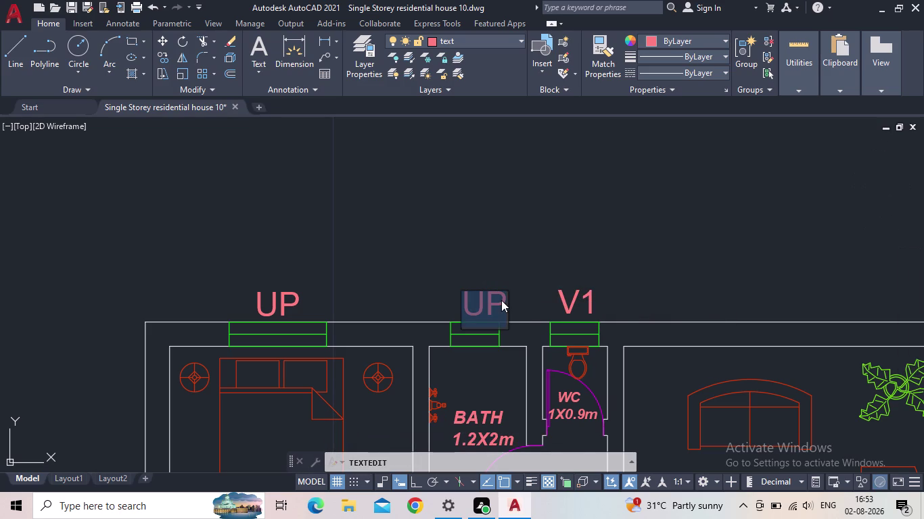
text(1)
key(Return)
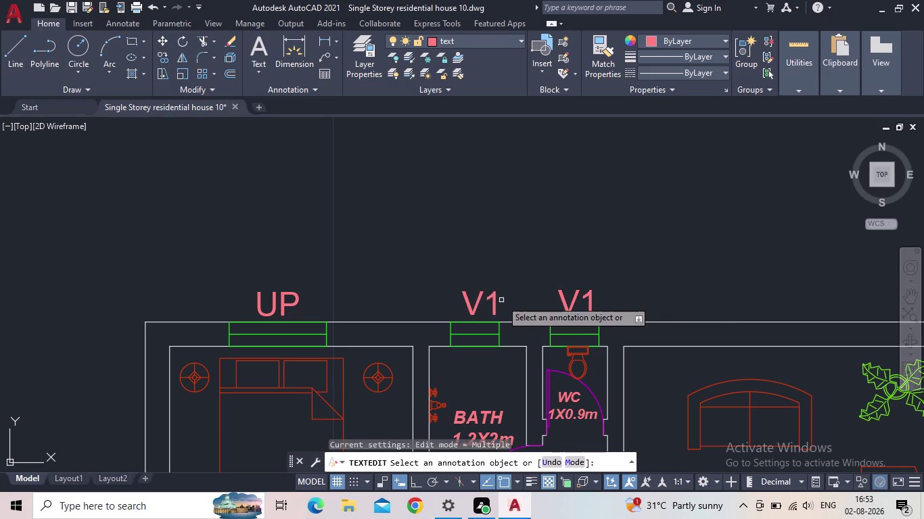
key(Escape)
Change the bedroom top window's label to W1.
double_click(277, 306)
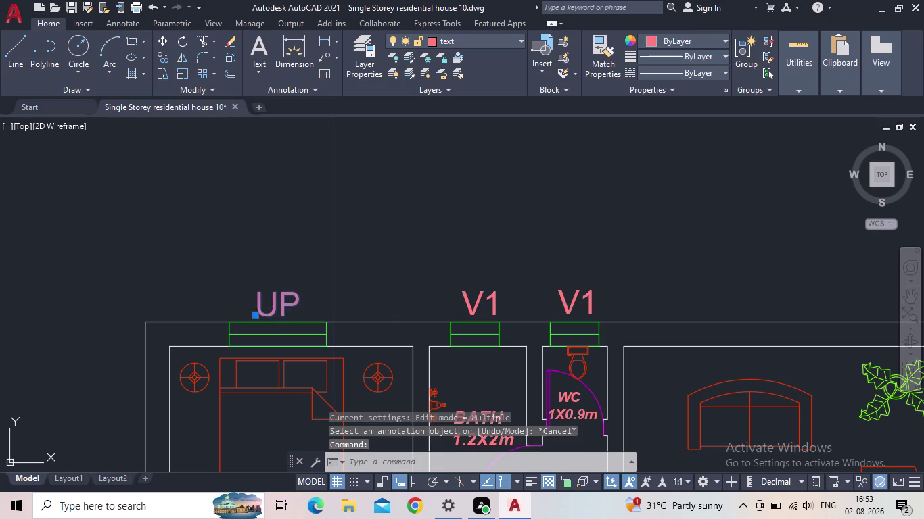
text(W1)
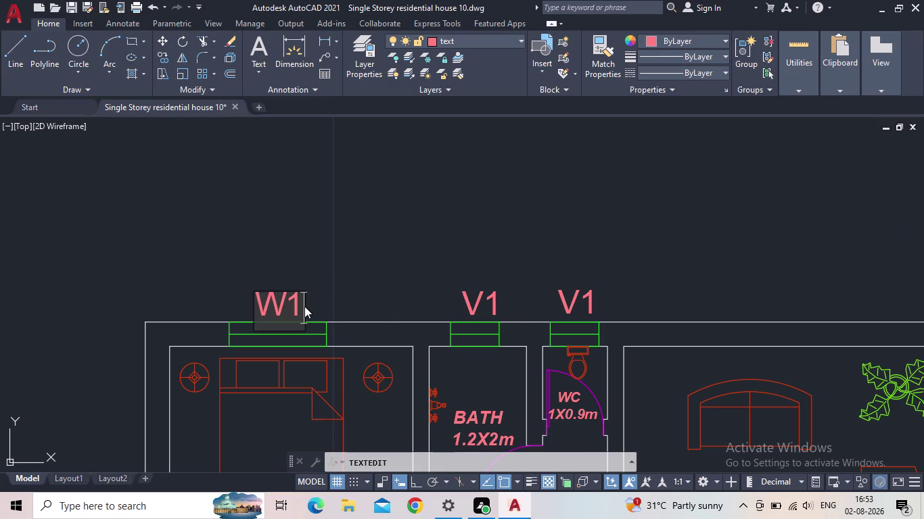
key(Return)
key(Escape)
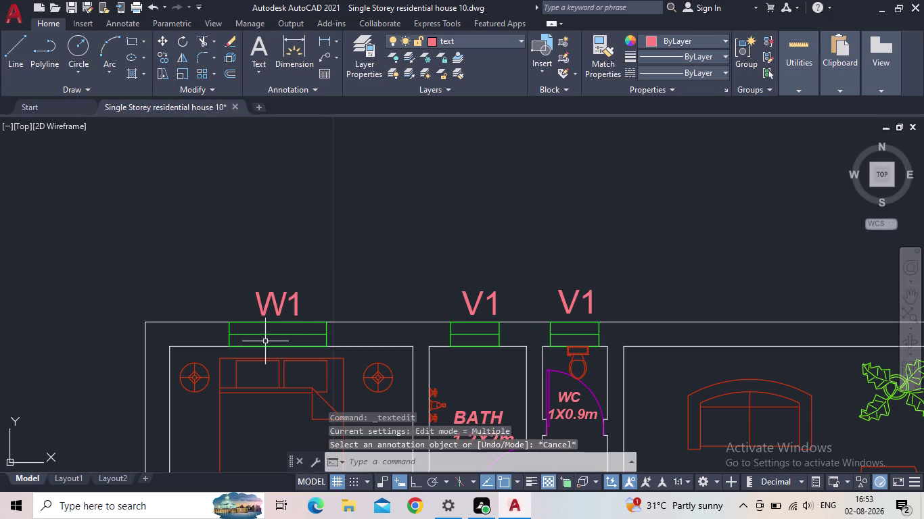
Change the bedroom side window's UP label to W1.
middle_drag(284, 339, 470, 235)
scroll(down, 3)
scroll(up, 3)
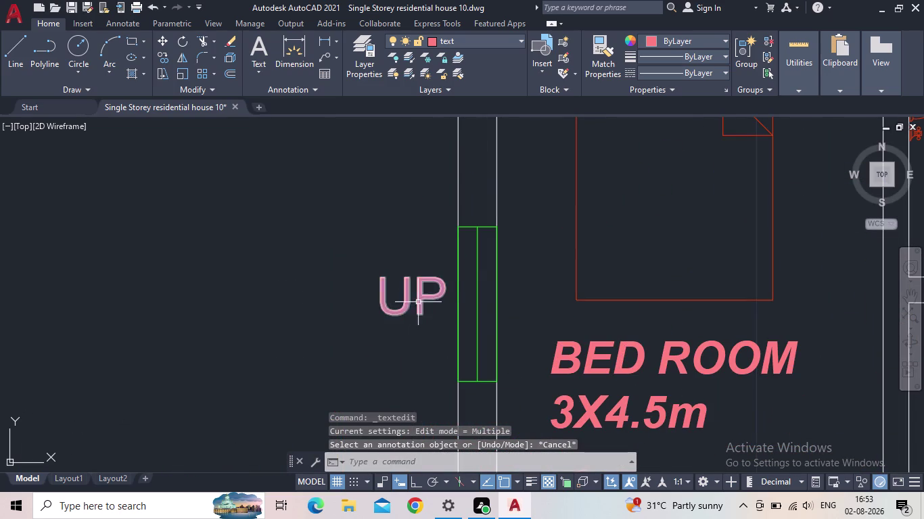
double_click(419, 301)
click(424, 295)
double_click(420, 296)
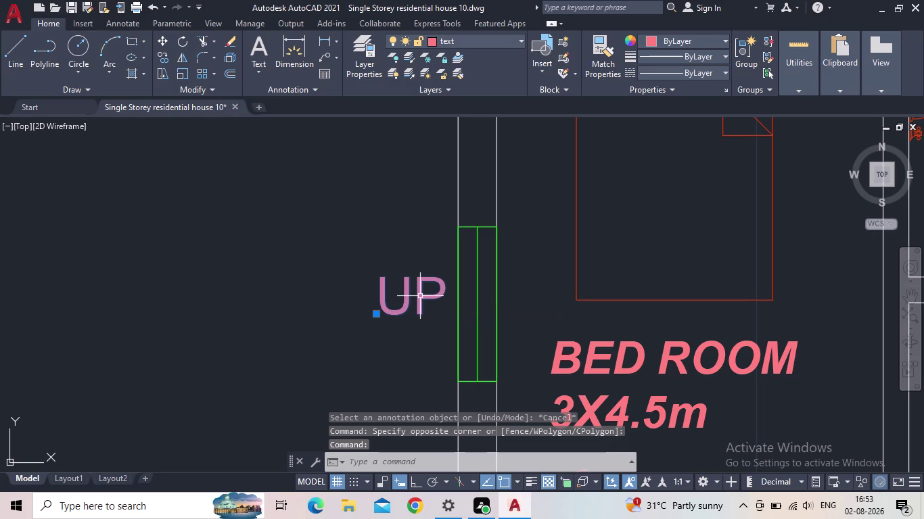
double_click(429, 295)
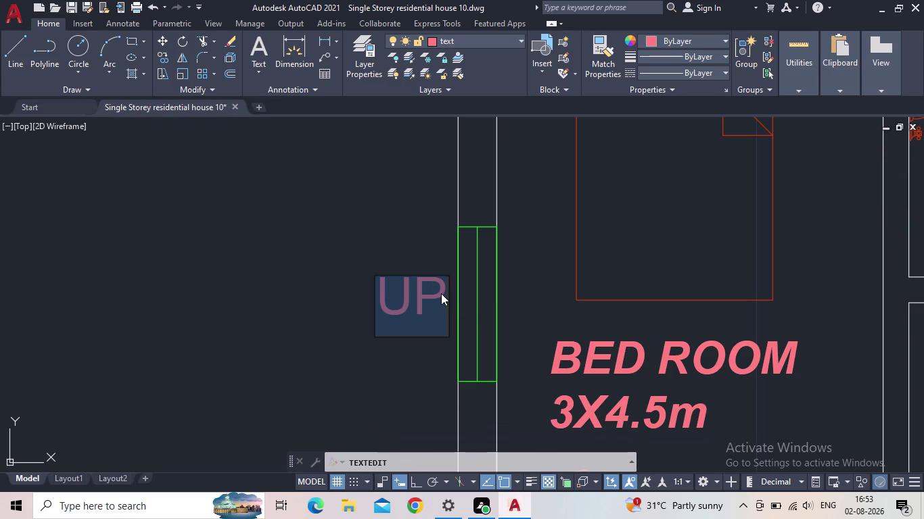
text(W1)
key(Return)
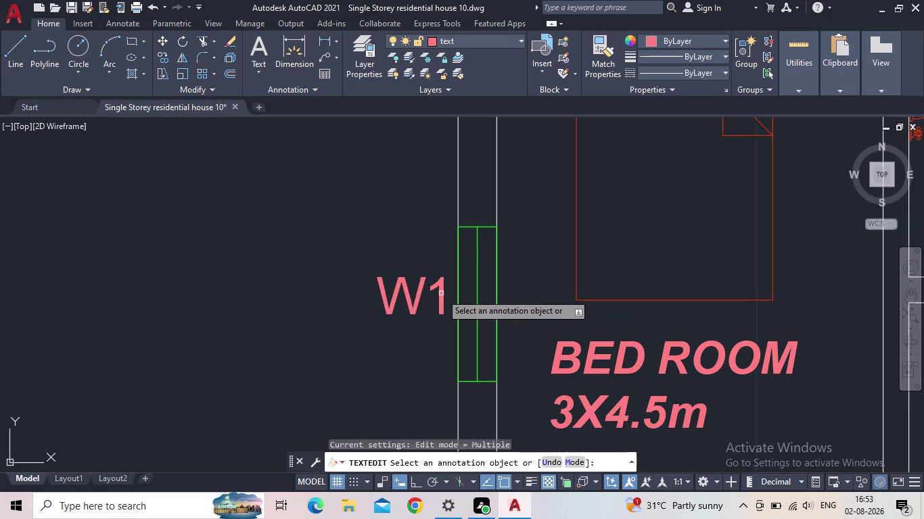